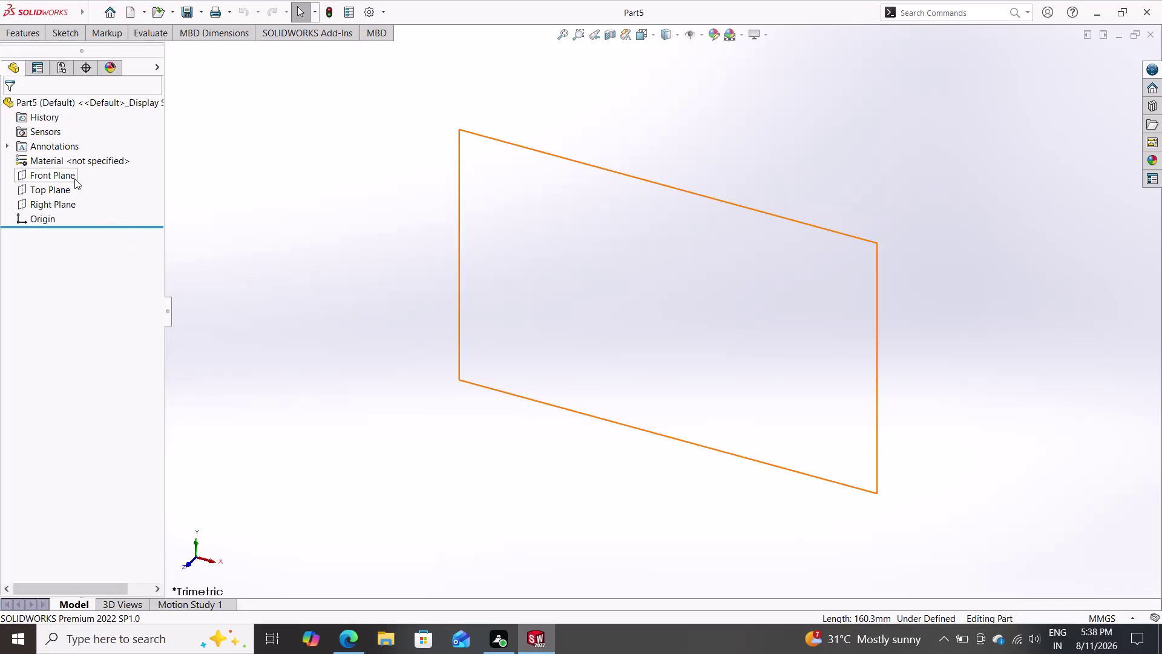
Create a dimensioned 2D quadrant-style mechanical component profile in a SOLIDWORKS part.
Select the Front Plane and open Sketch1 on it.
double_click(75, 178)
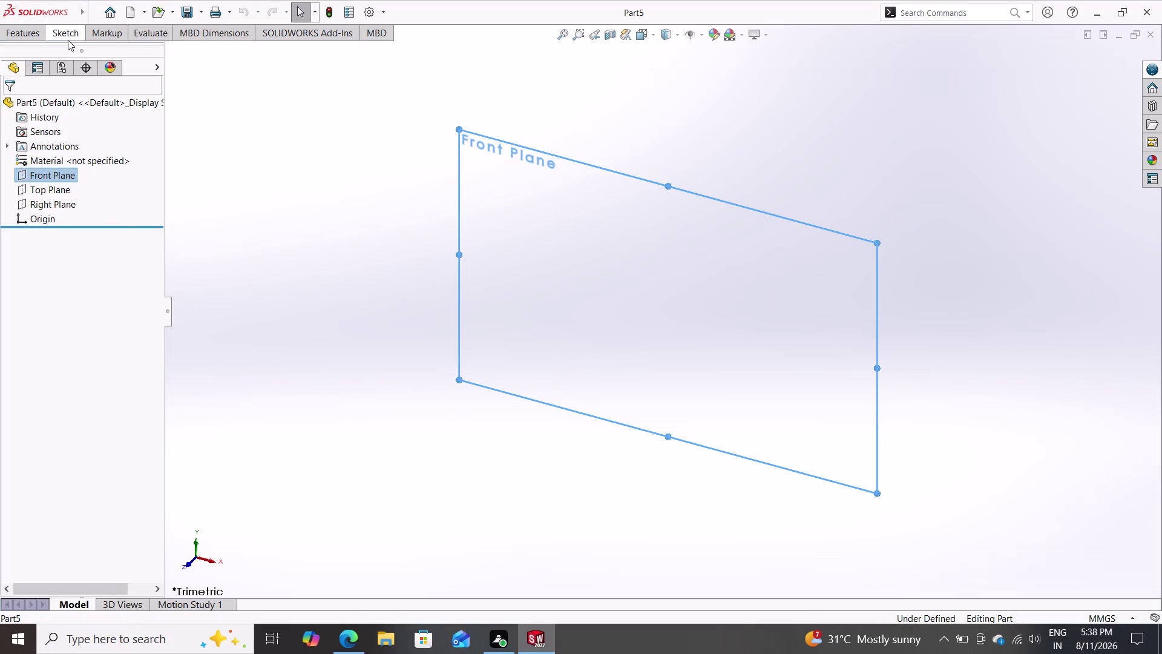
click(22, 172)
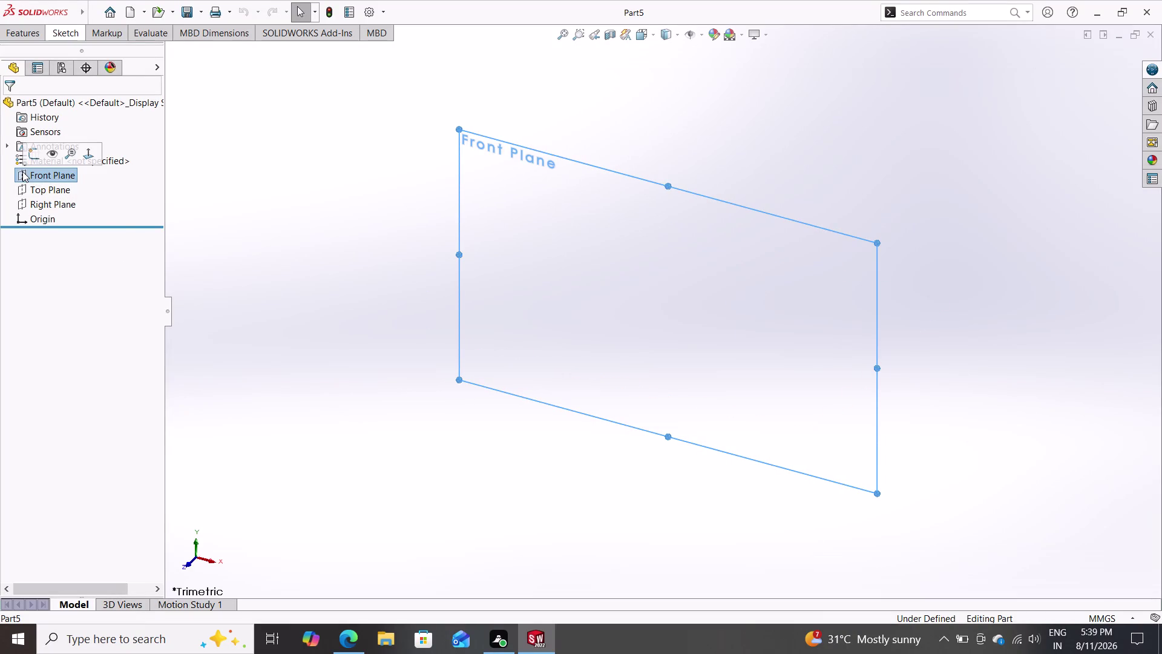
click(29, 153)
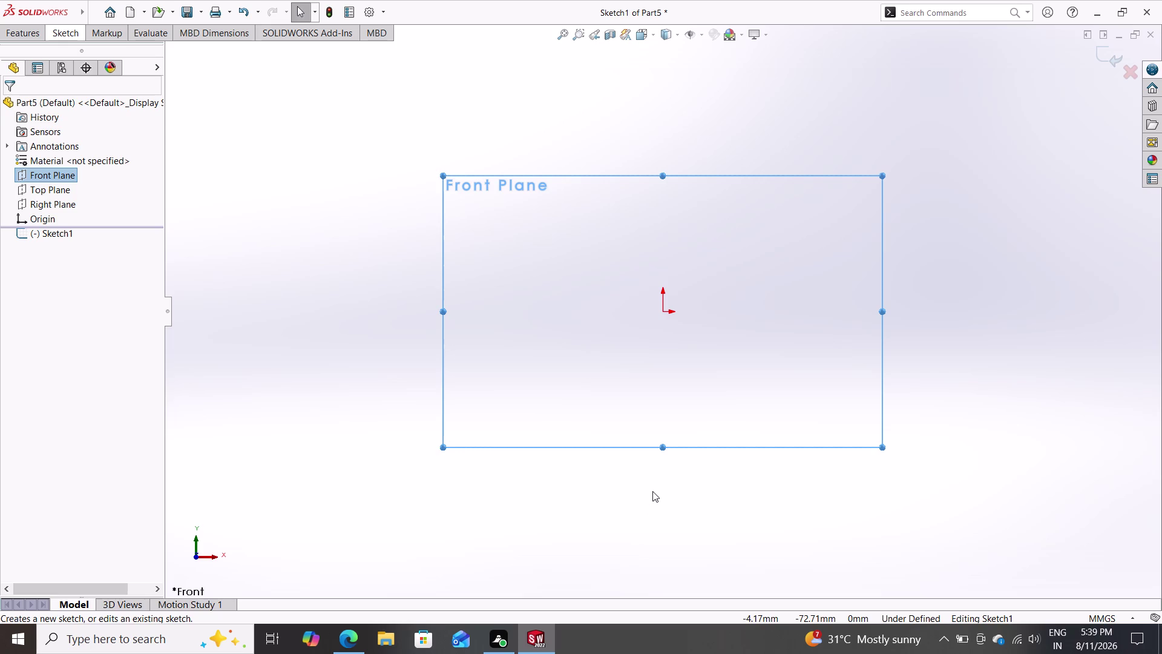
click(965, 637)
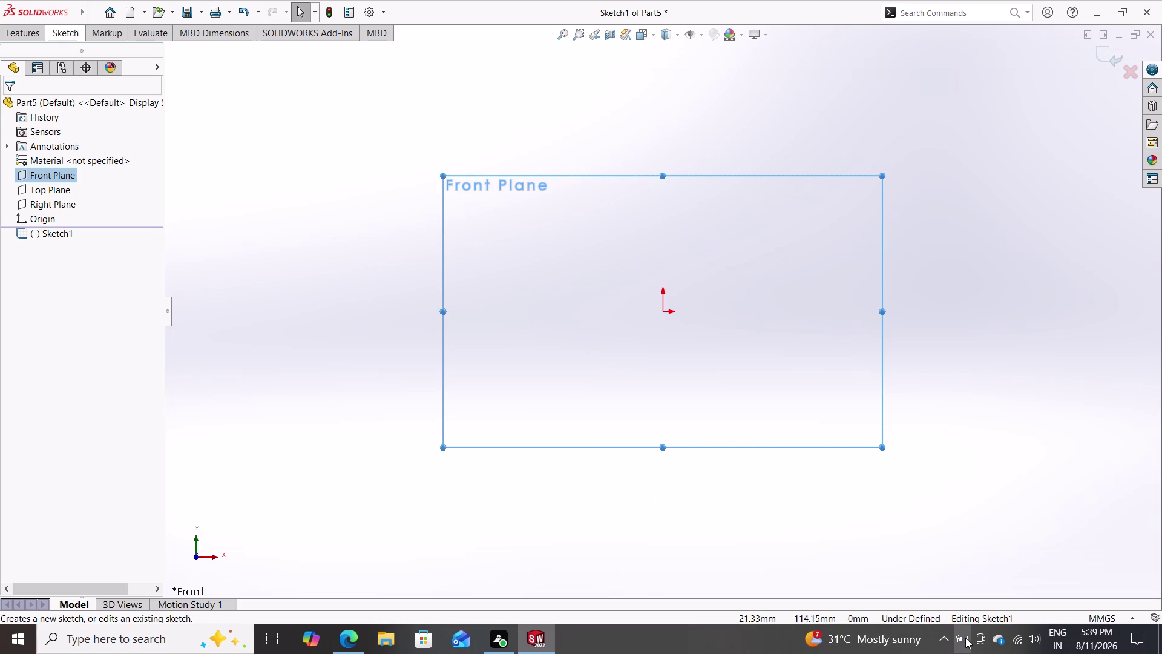
click(965, 637)
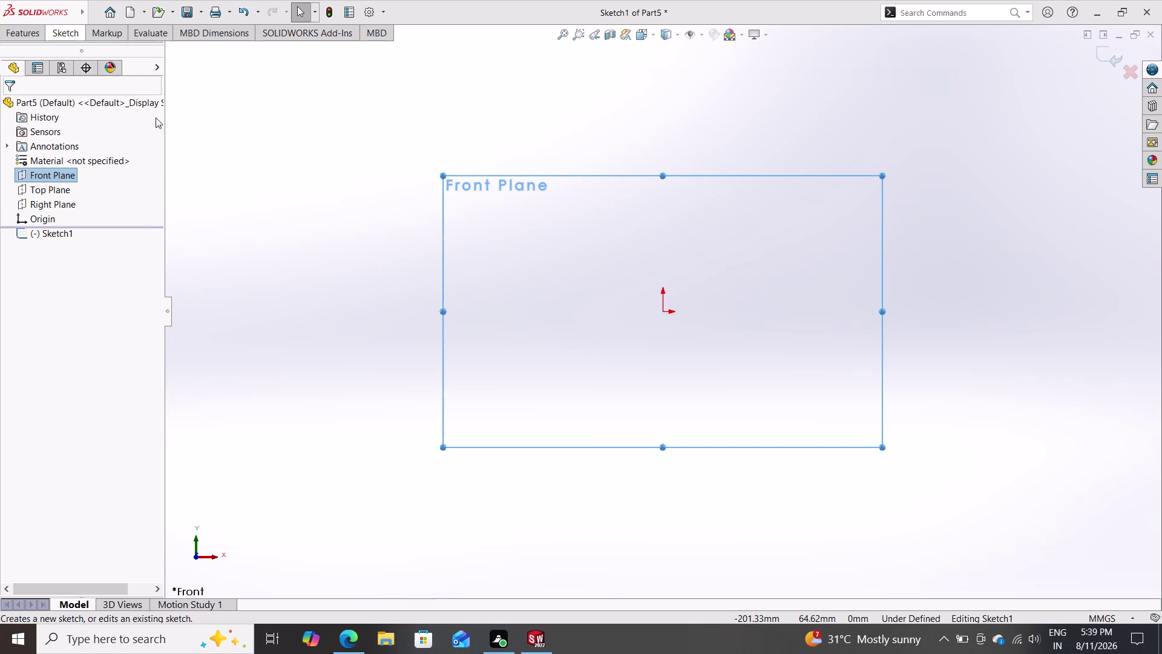
click(68, 34)
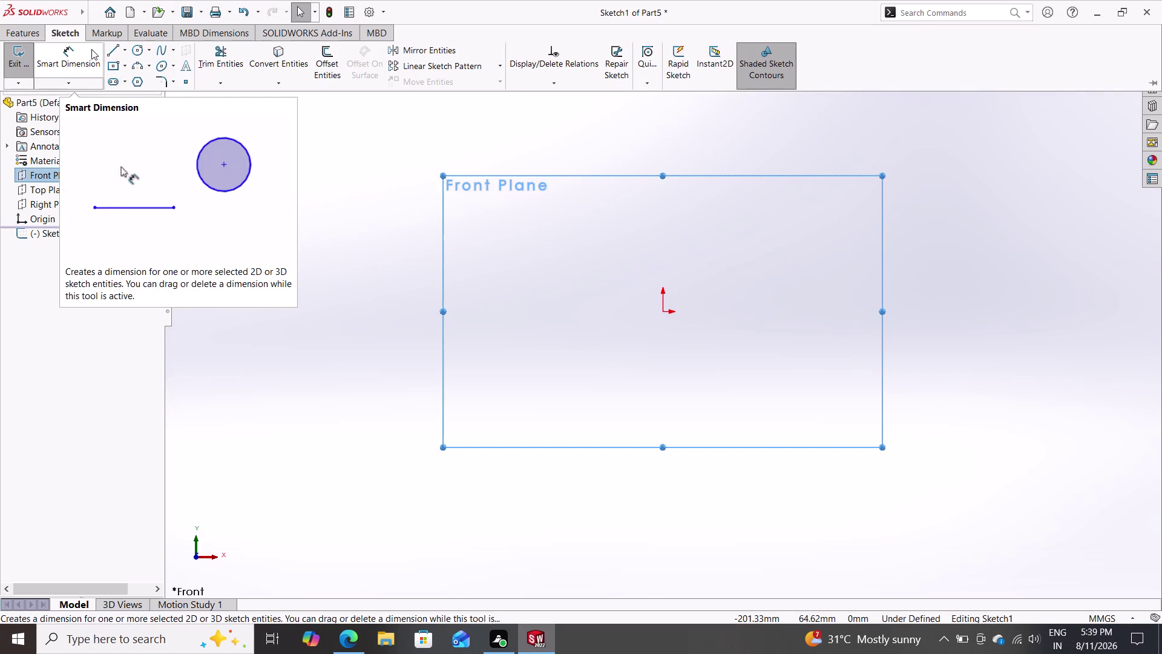
Draw a horizontal line from the origin, then a vertical line up from its right end.
click(112, 57)
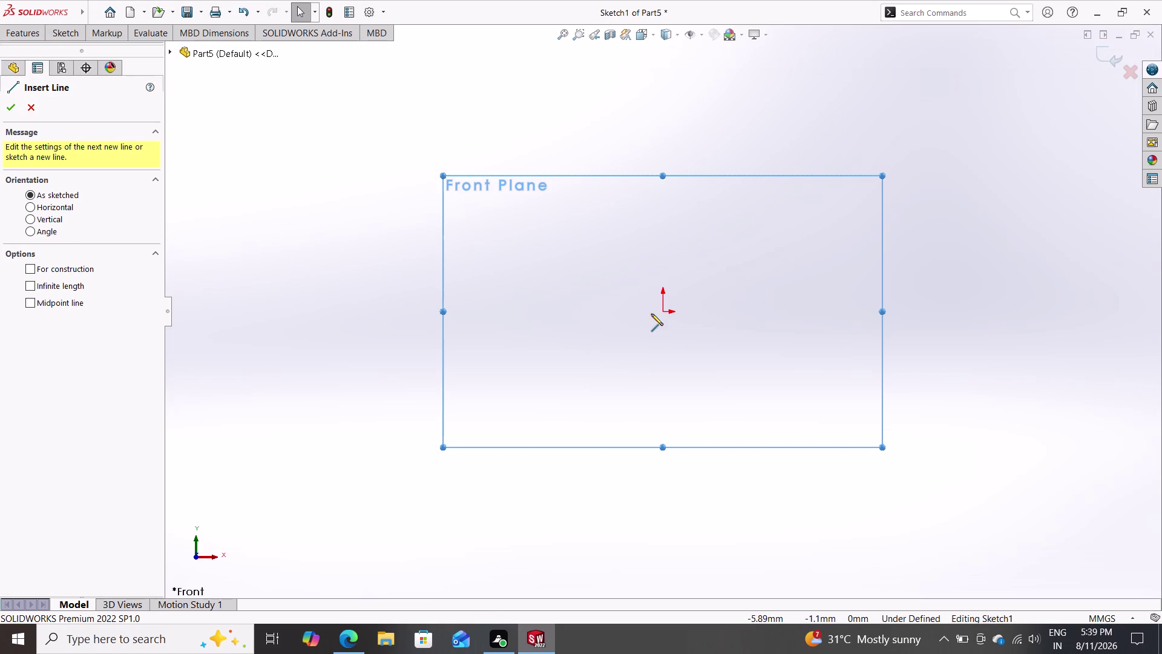
click(661, 311)
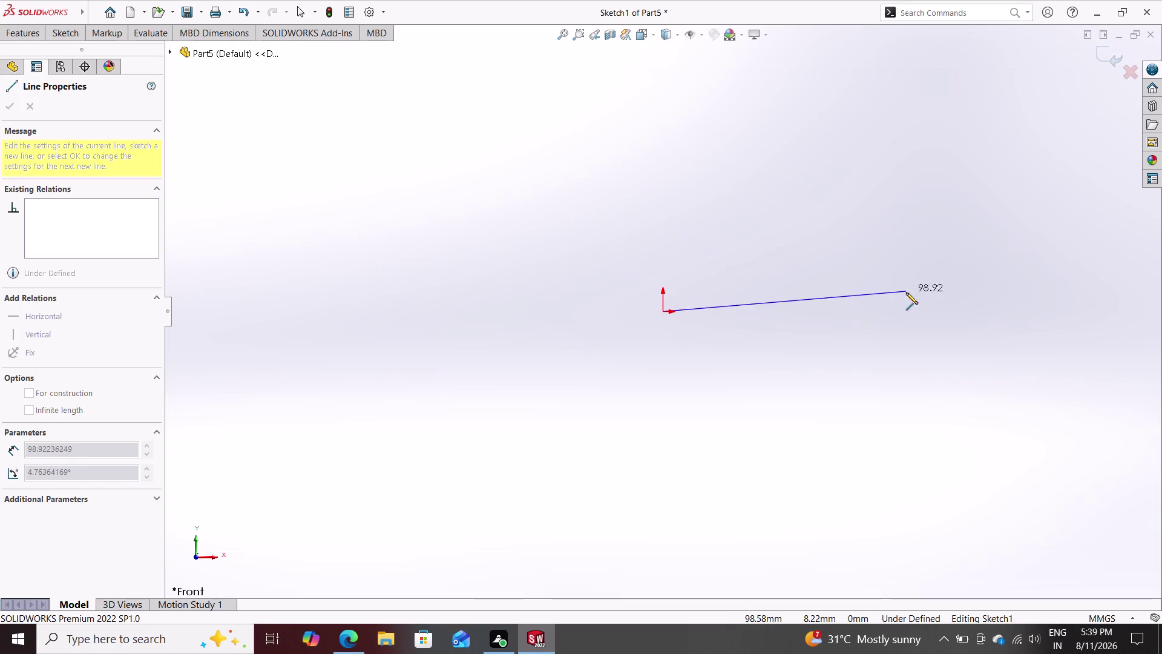
click(906, 311)
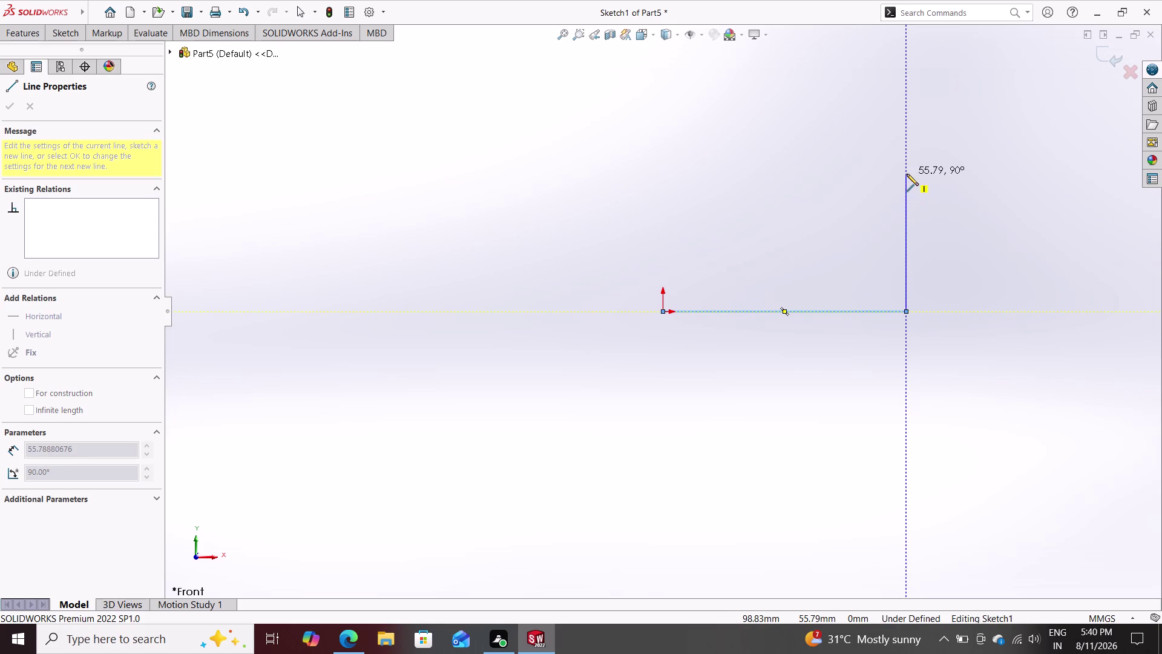
click(907, 173)
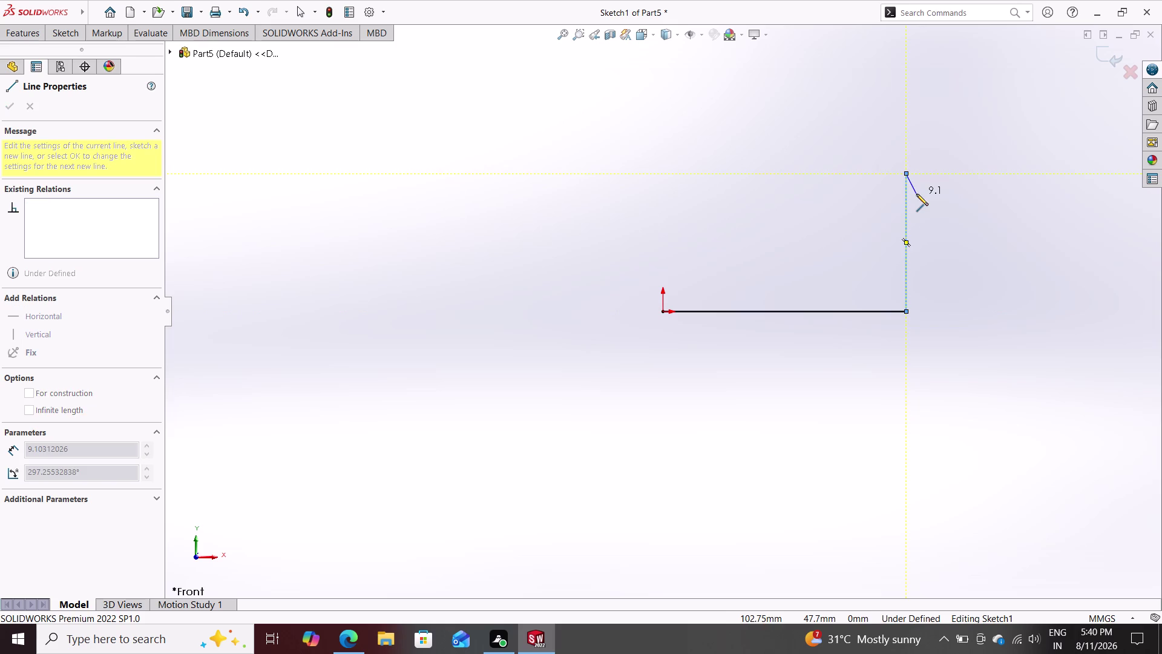
key(Escape)
key(Escape)
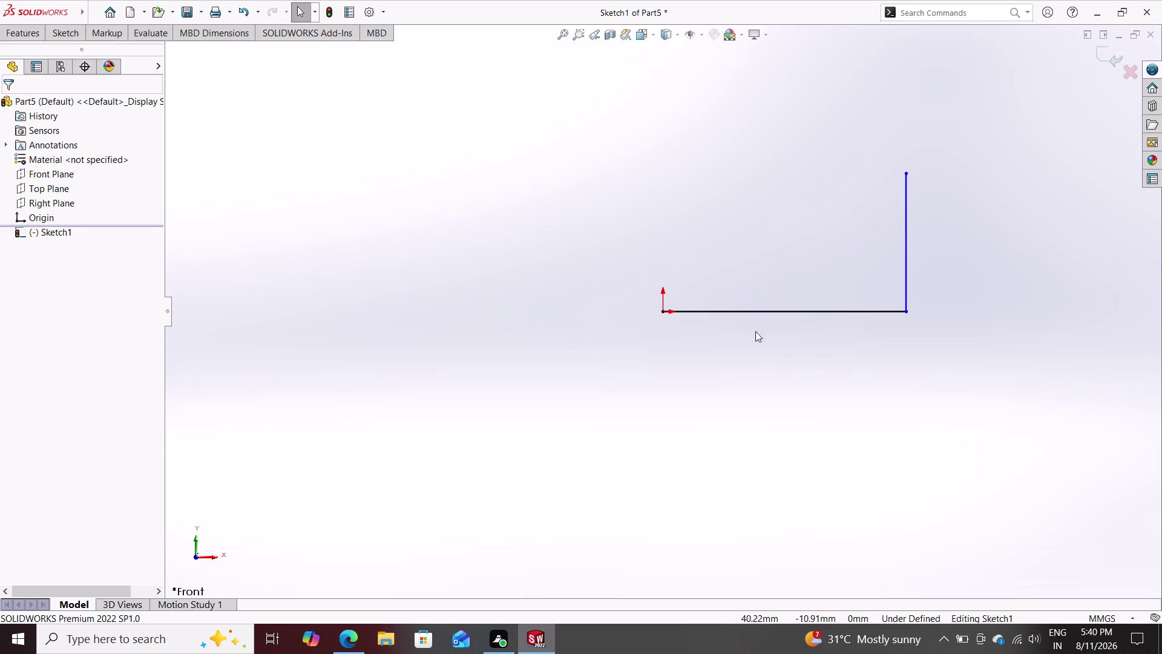
key(Escape)
key(Escape)
click(80, 30)
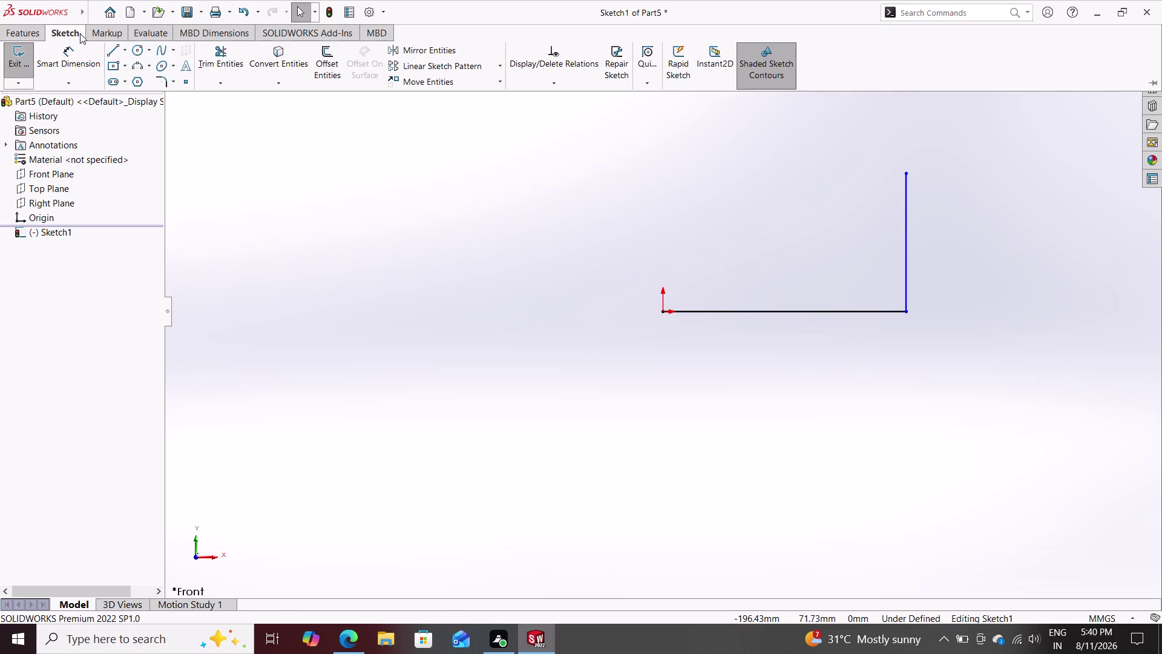
click(65, 56)
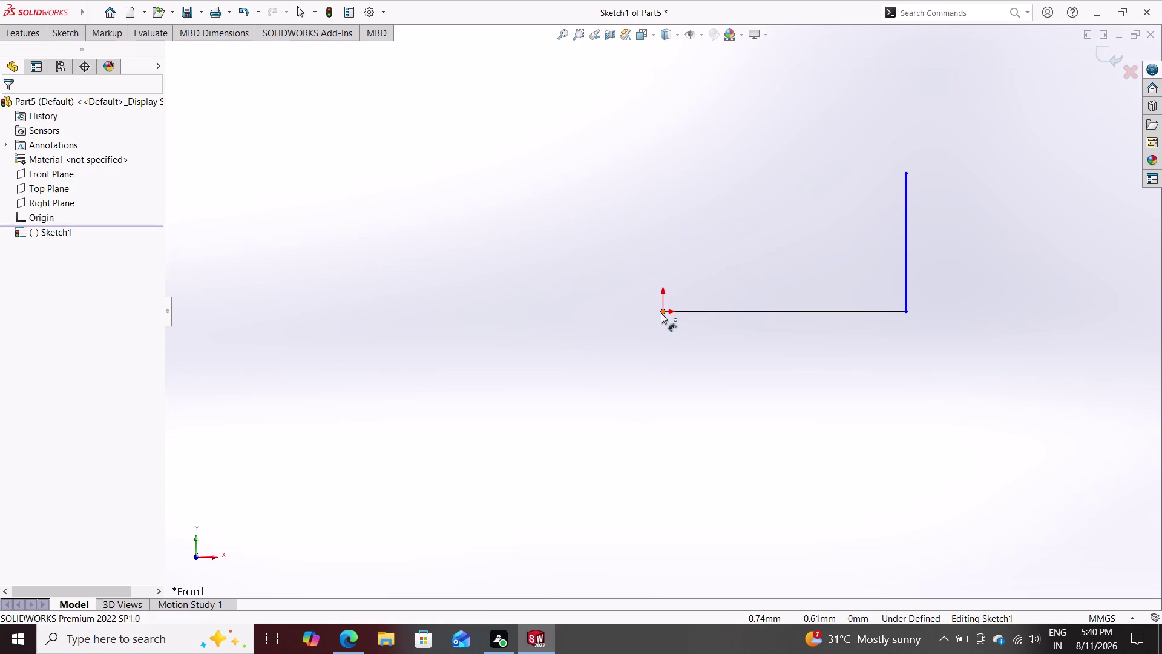
Dimension the horizontal line to 96 mm.
click(661, 313)
click(905, 311)
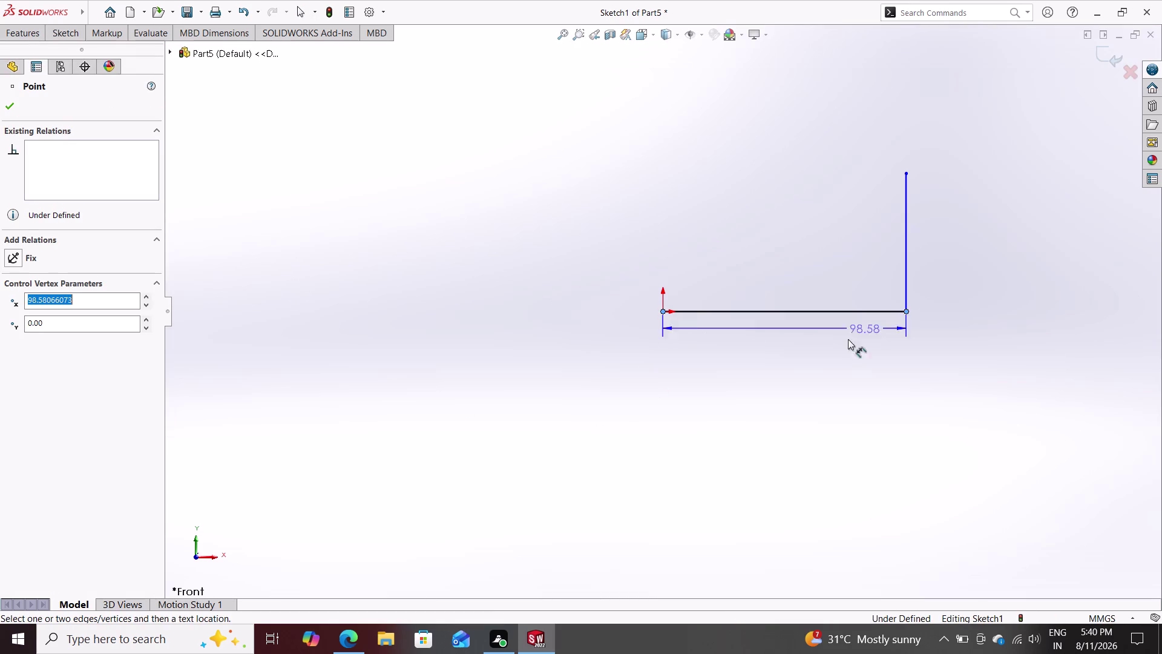
click(749, 377)
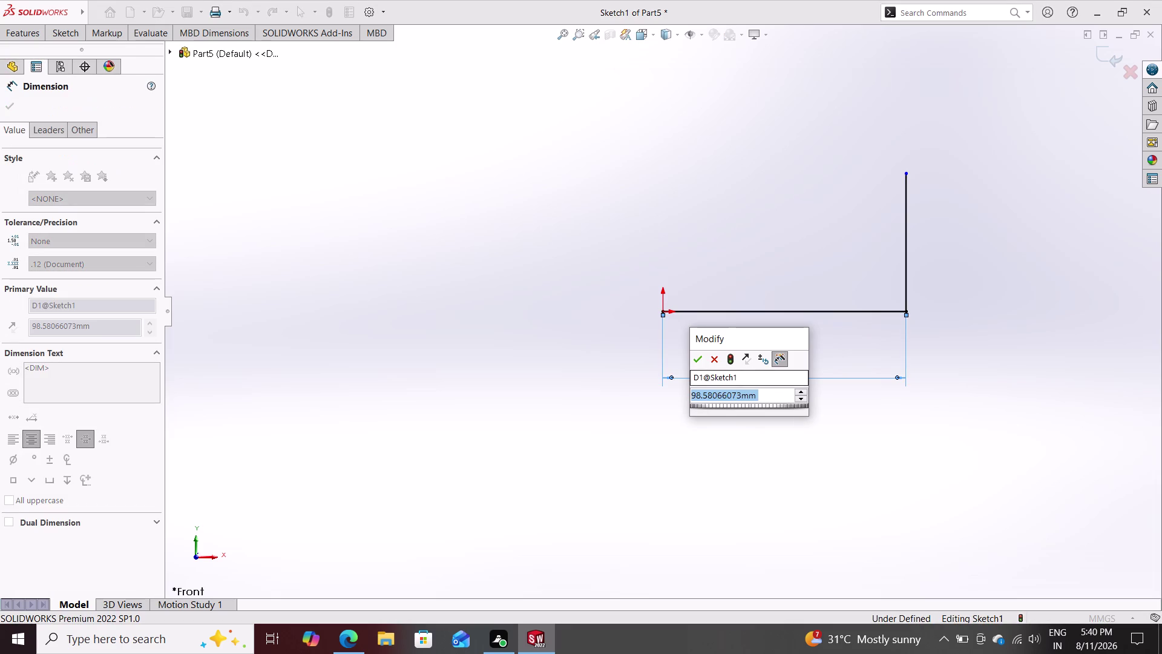
text(96)
key(Return)
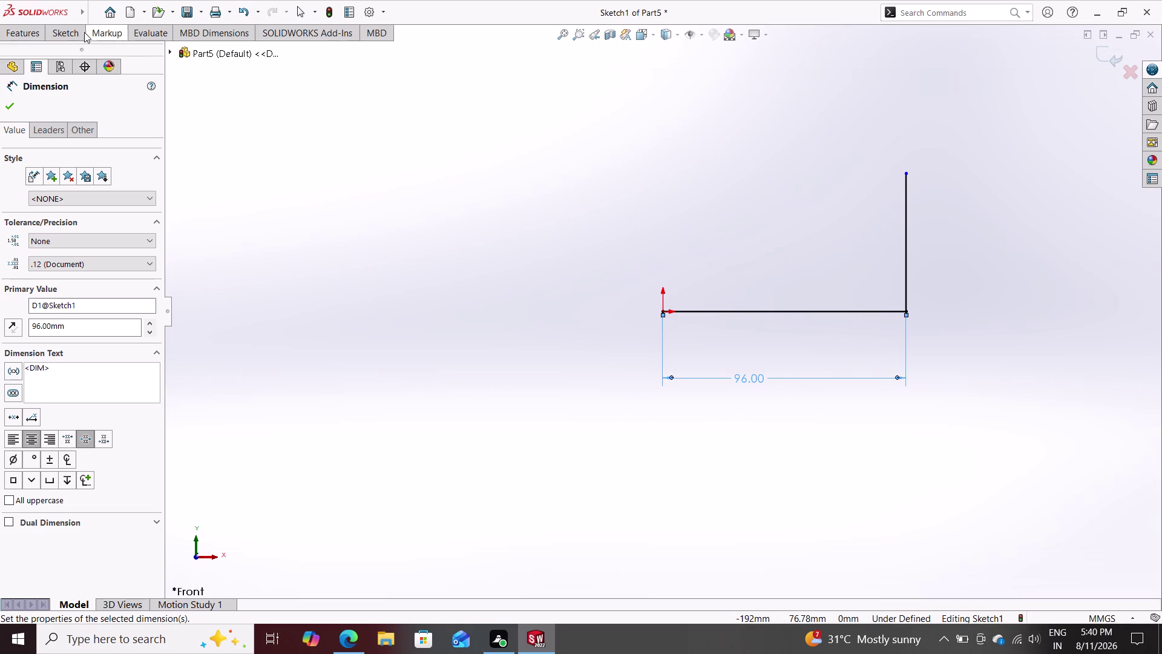
Dimension the vertical line to 70 mm.
click(69, 31)
click(82, 60)
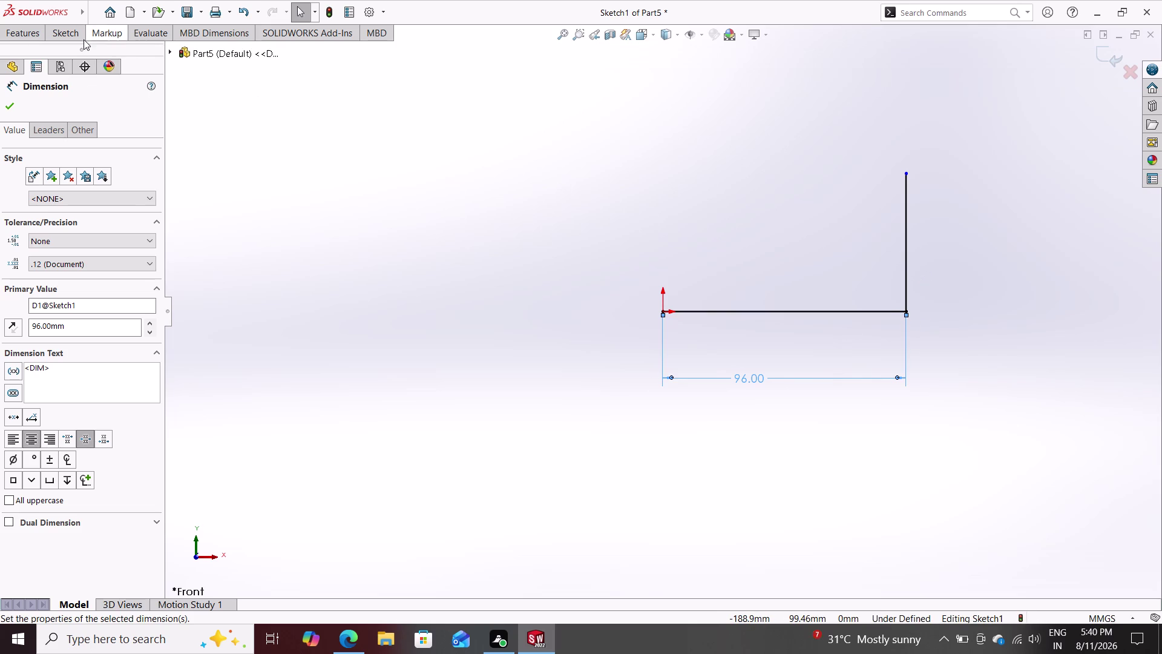
click(63, 29)
click(67, 41)
click(67, 61)
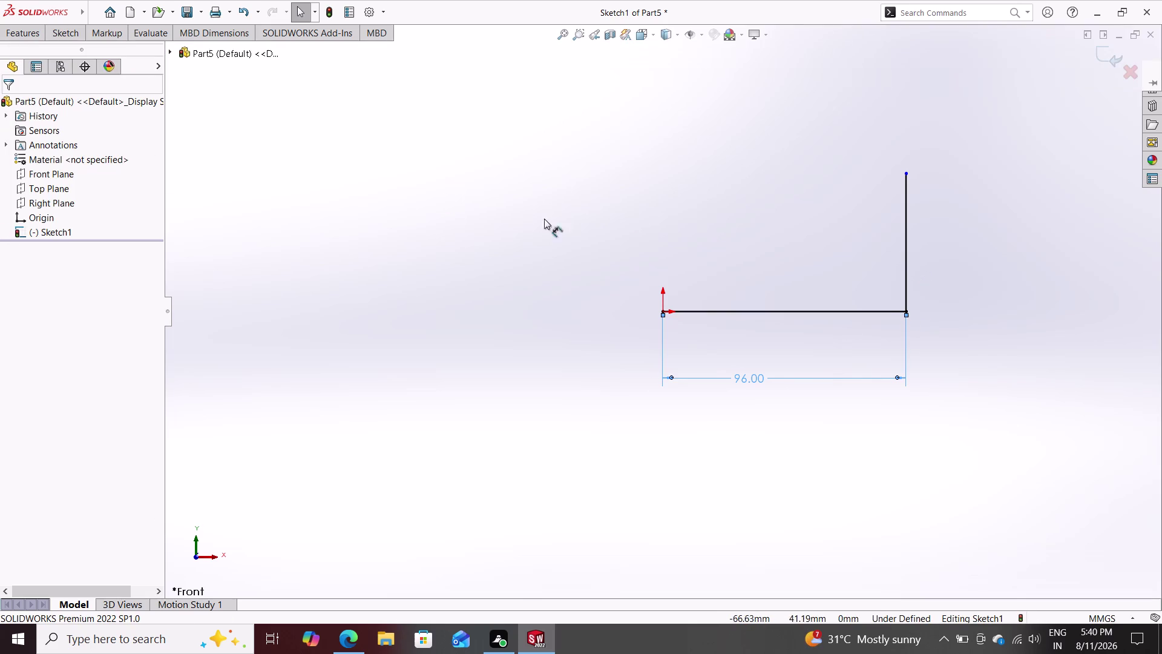
click(902, 230)
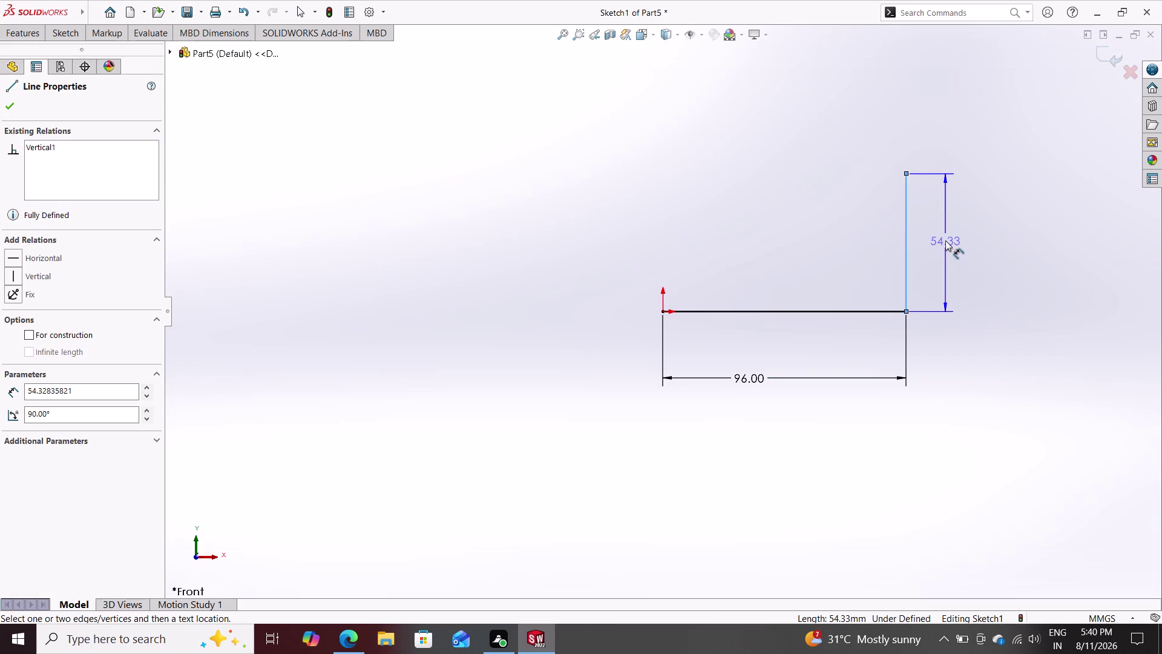
click(944, 240)
text(7)
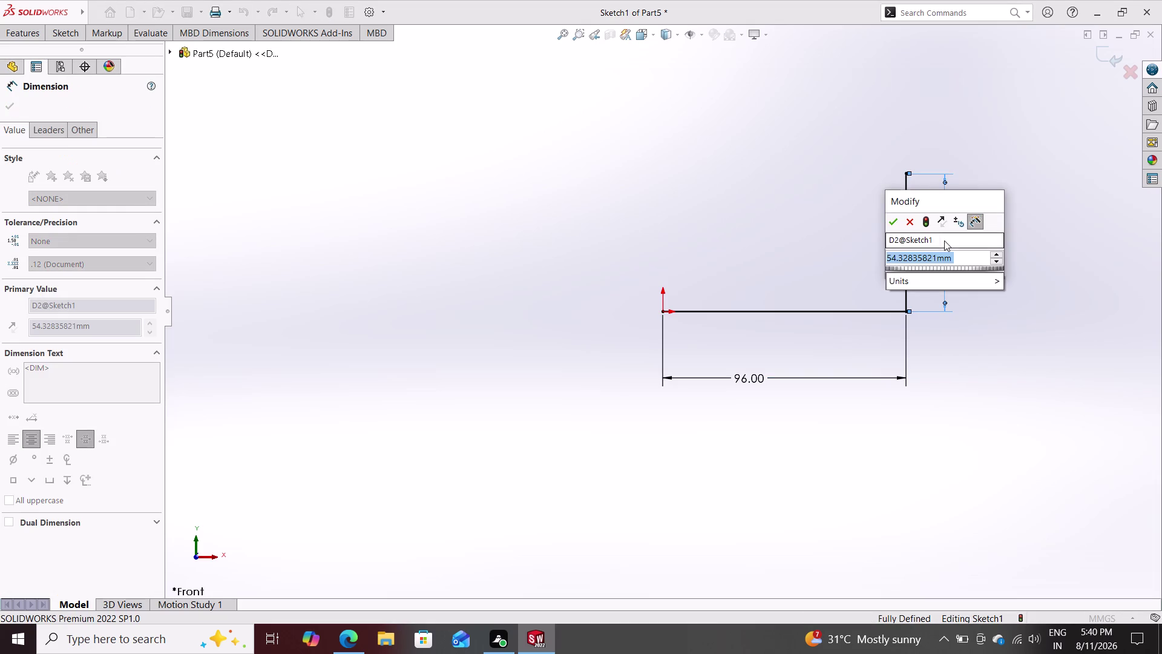
text(0)
key(Return)
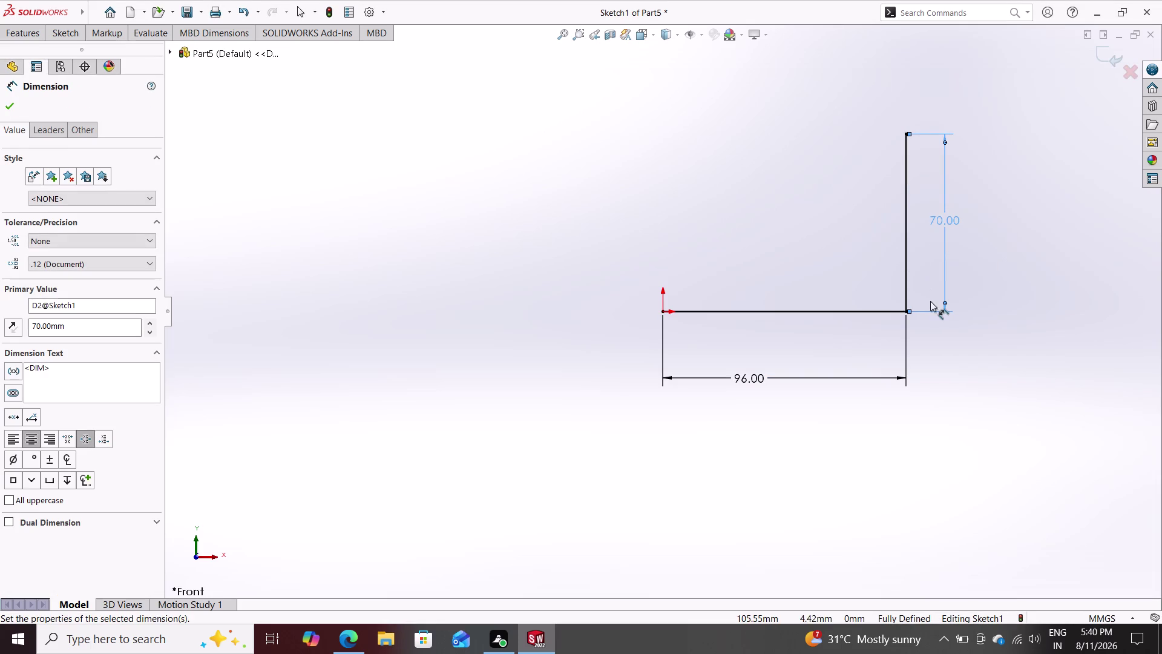
key(Escape)
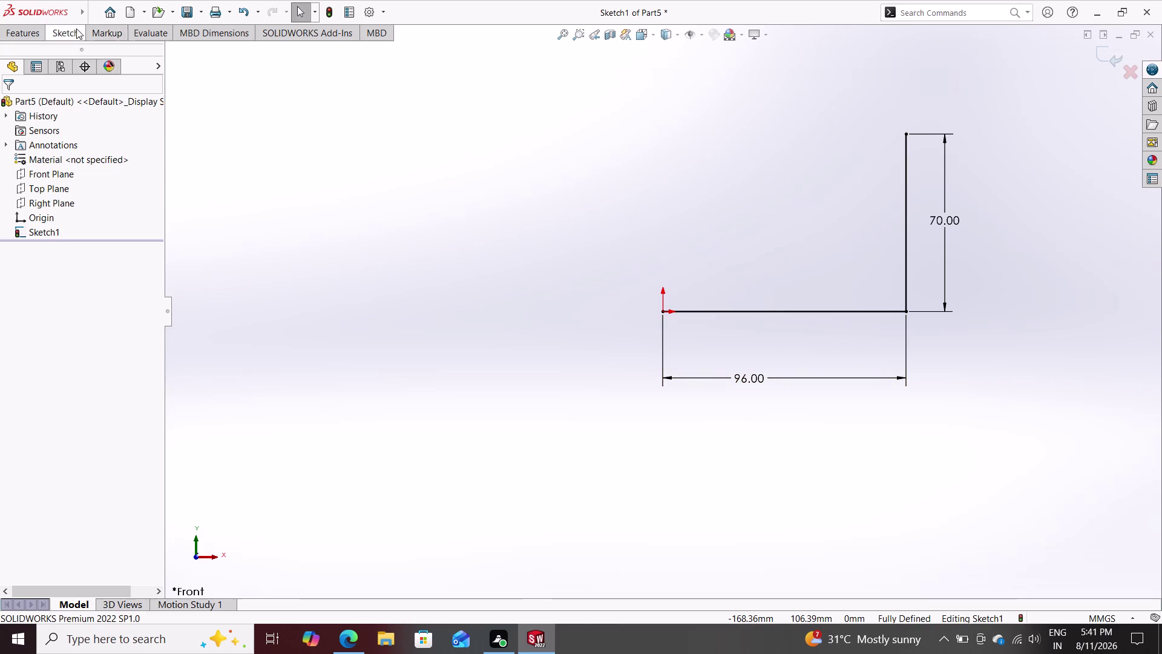
click(31, 31)
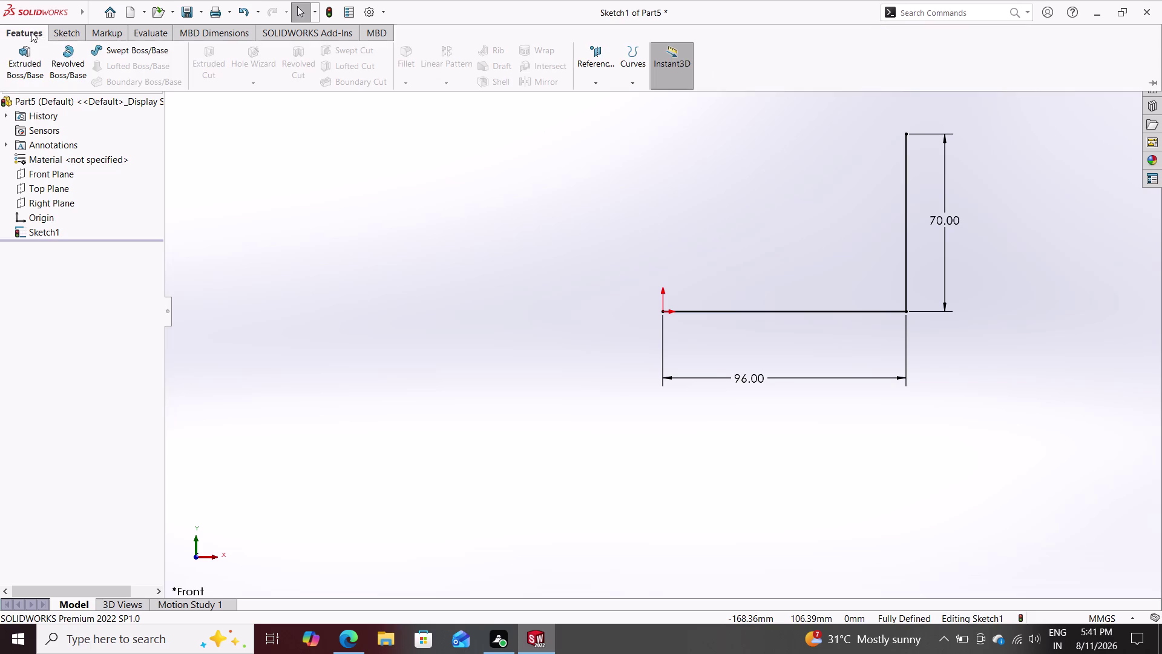
Attempt a line from the foot of the 70 mm line, cancelling the early tries.
click(70, 32)
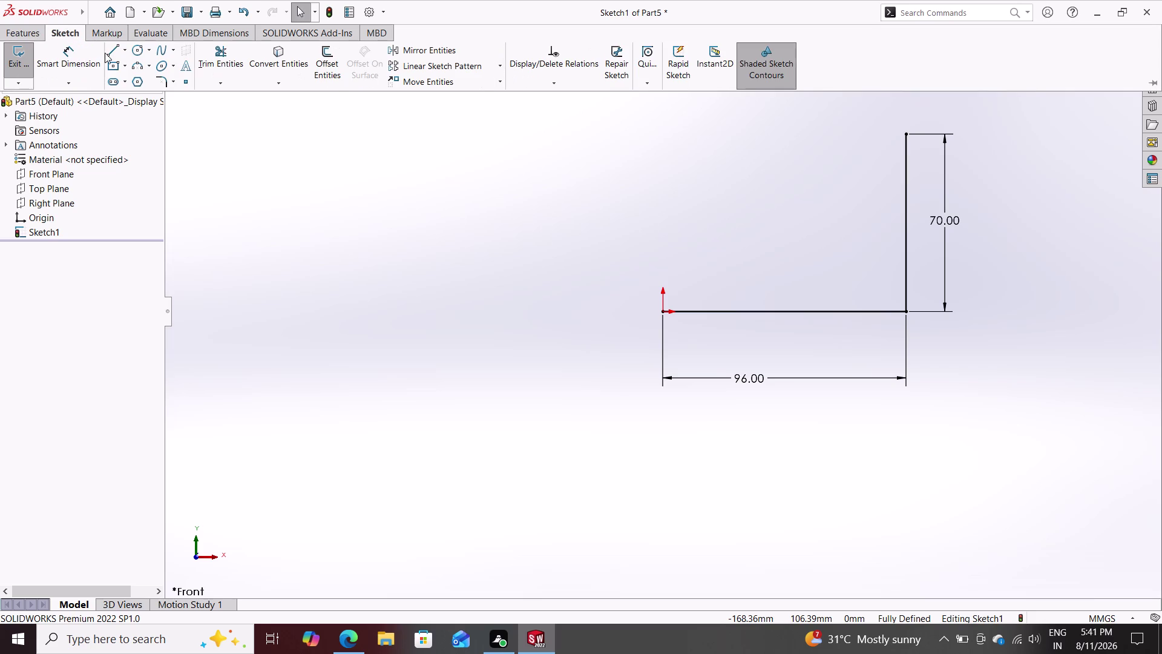
double_click(110, 49)
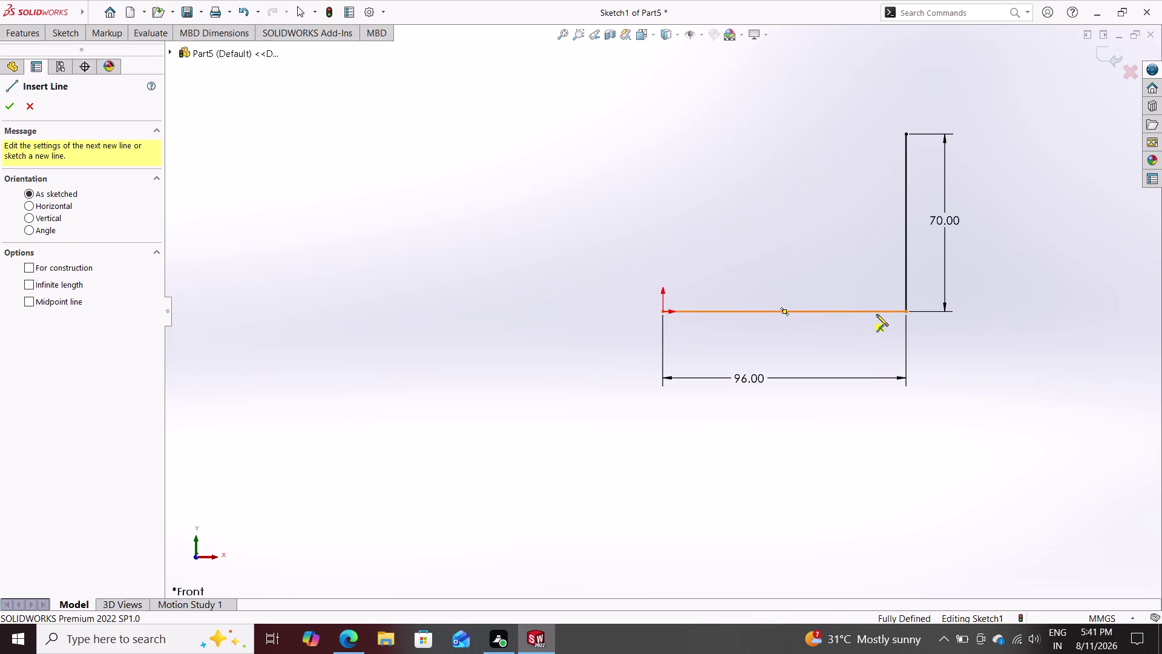
double_click(906, 310)
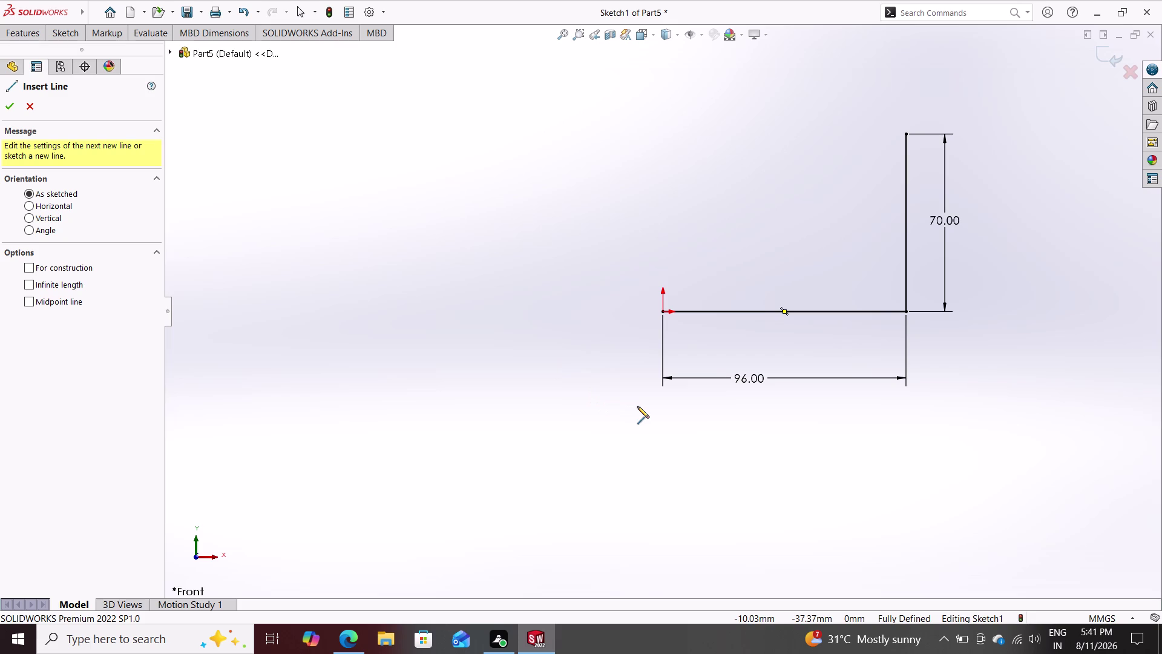
key(Escape)
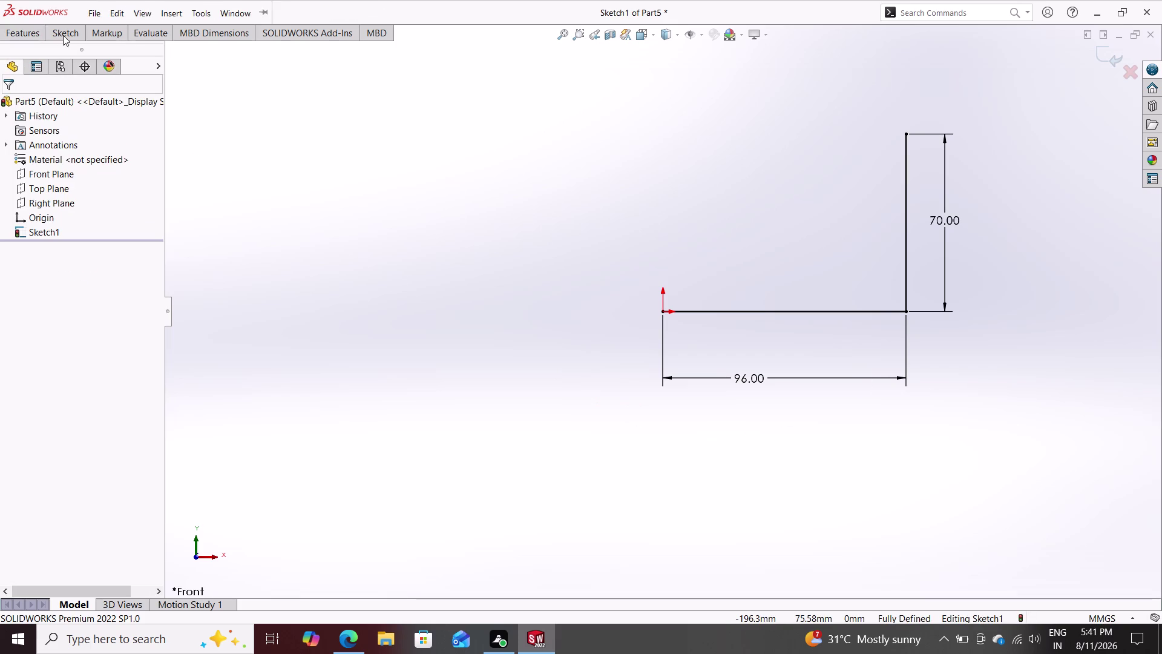
click(68, 30)
click(117, 52)
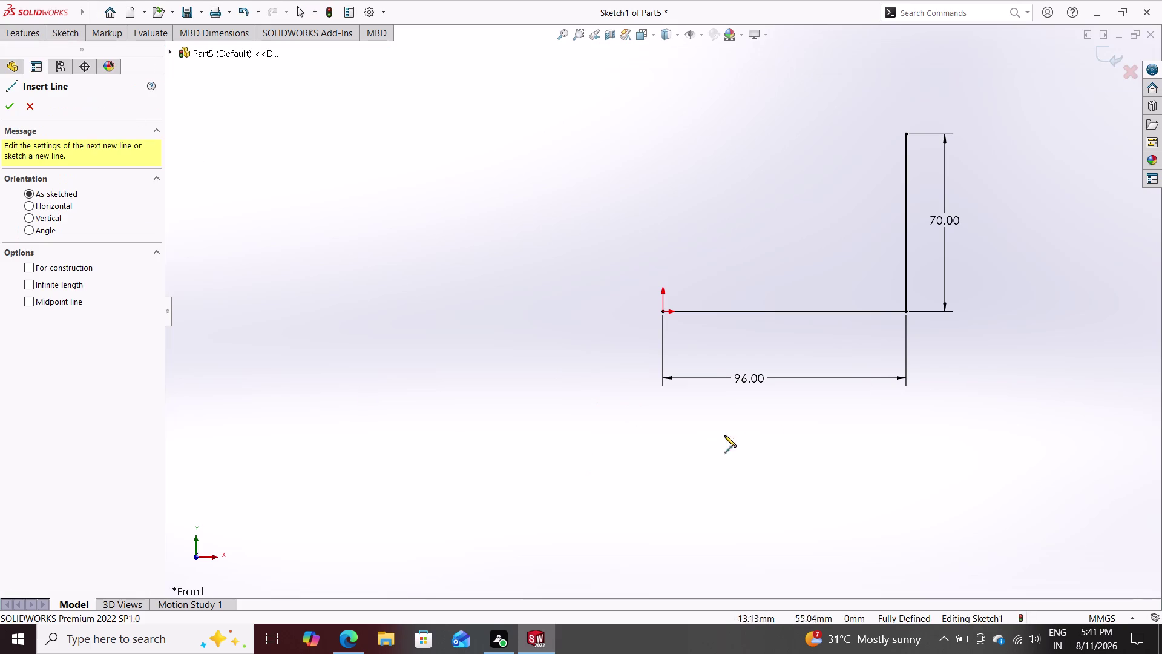
click(907, 311)
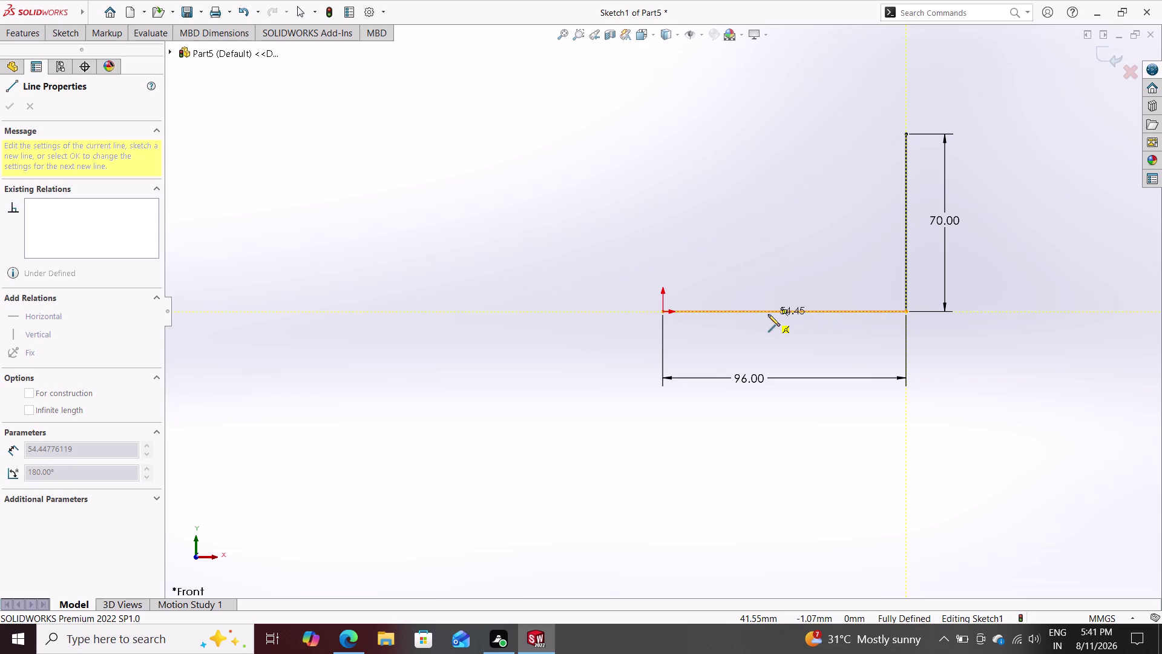
double_click(588, 309)
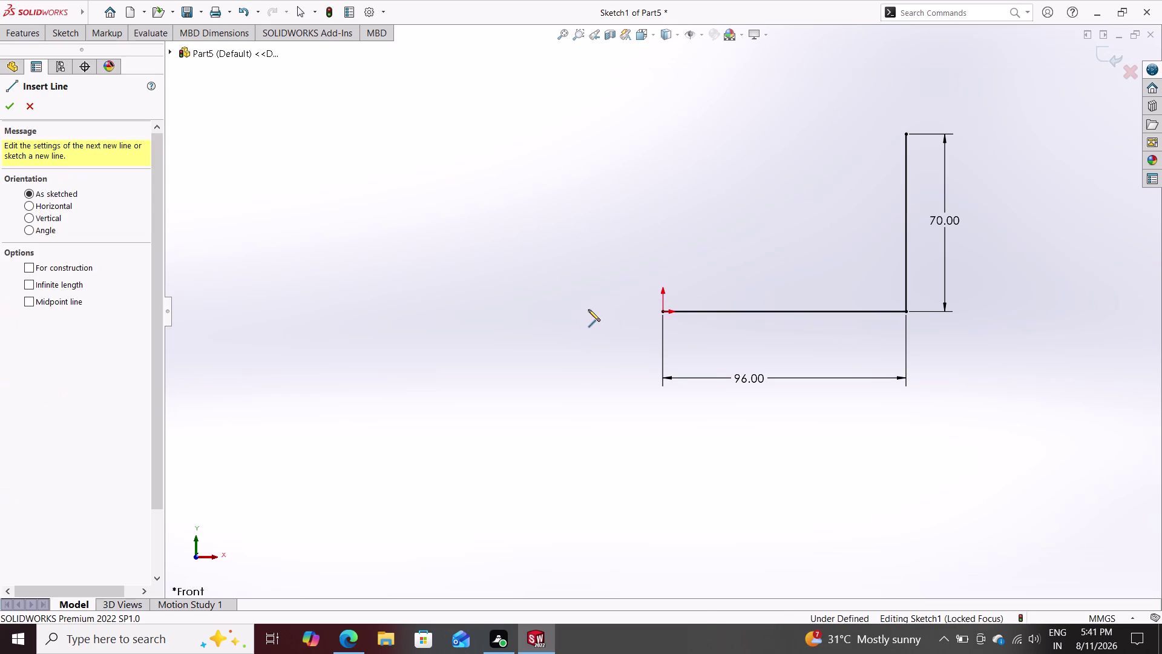
key(Escape)
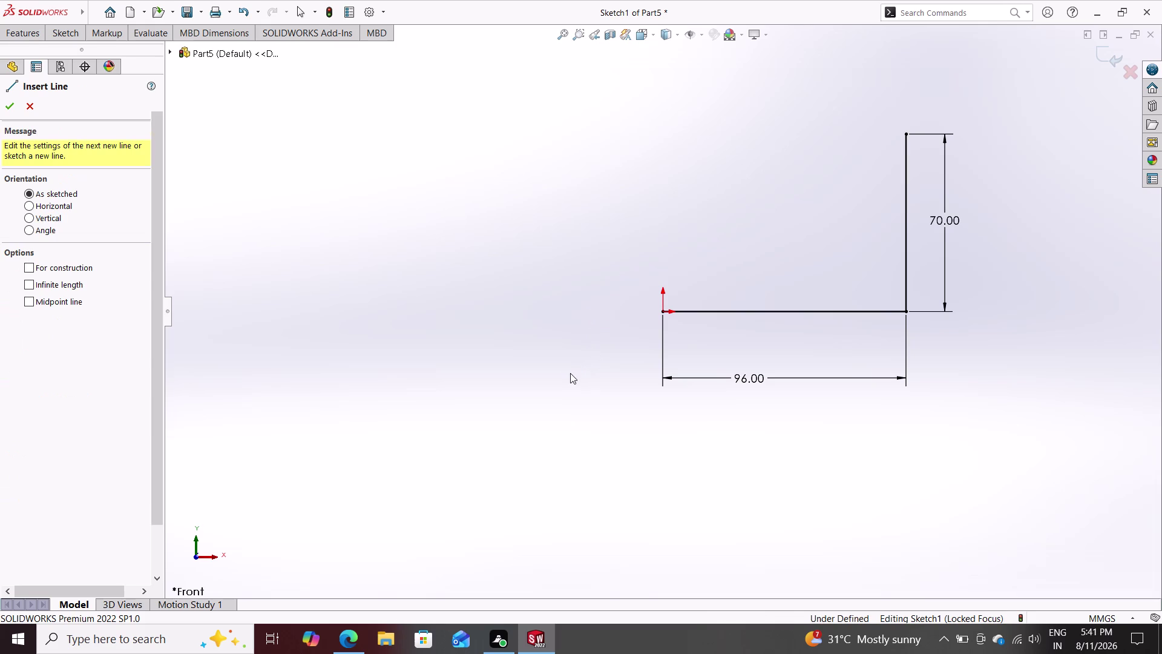
key(Escape)
Draw a horizontal line from the 70 mm line's foot to left of the origin.
click(73, 32)
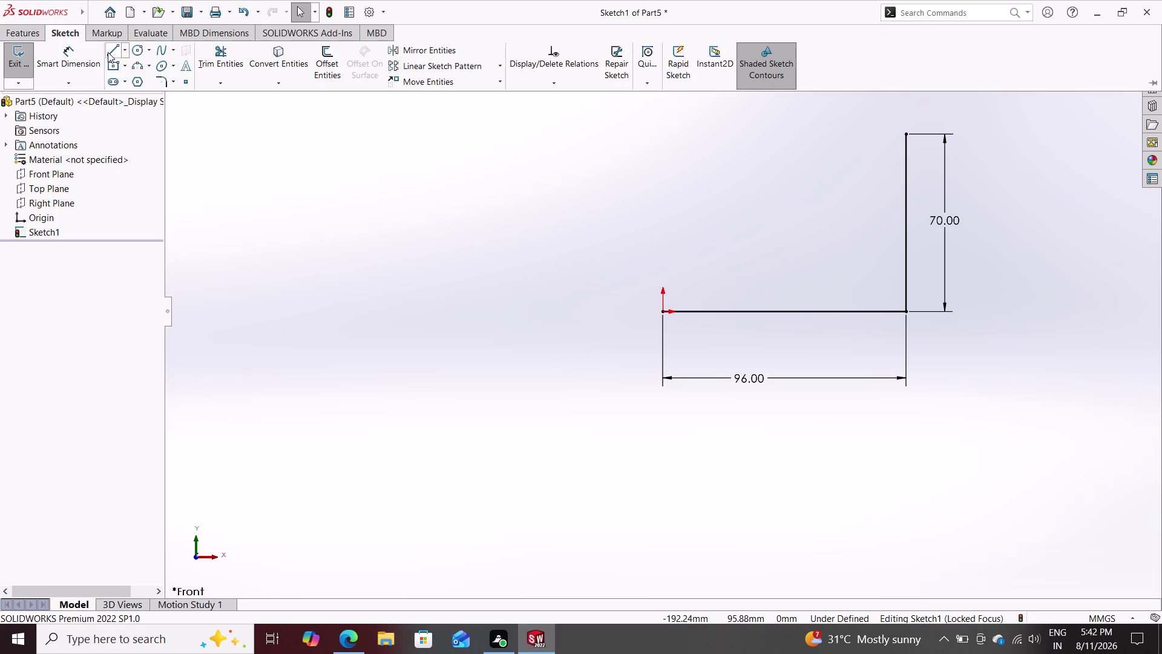
click(108, 52)
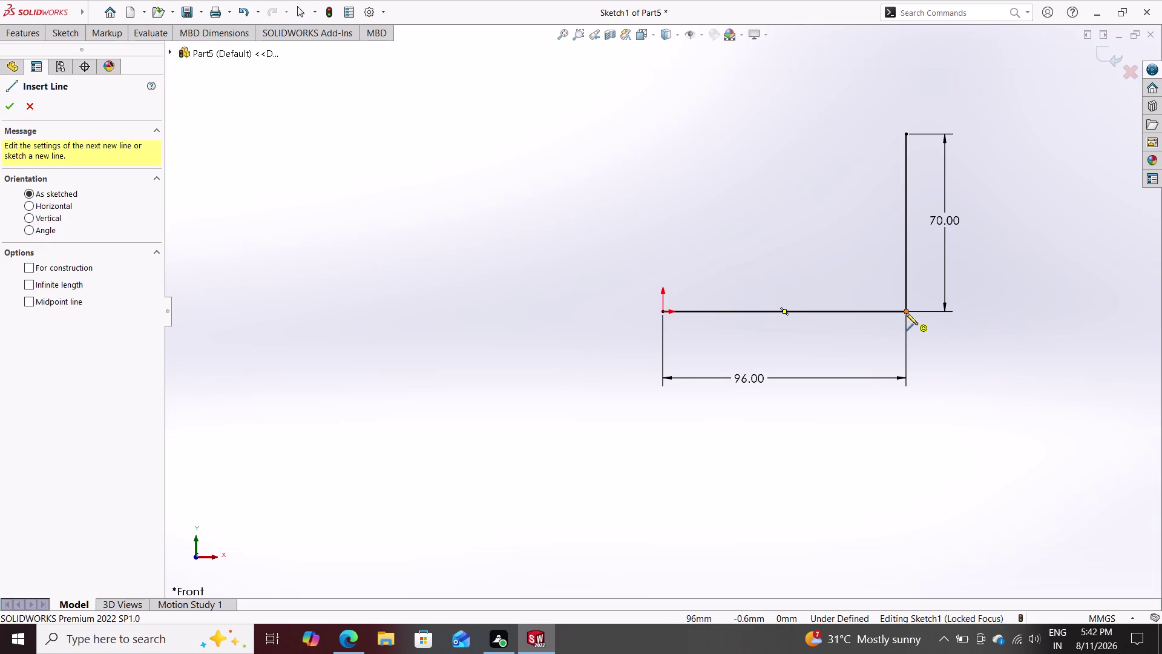
click(906, 313)
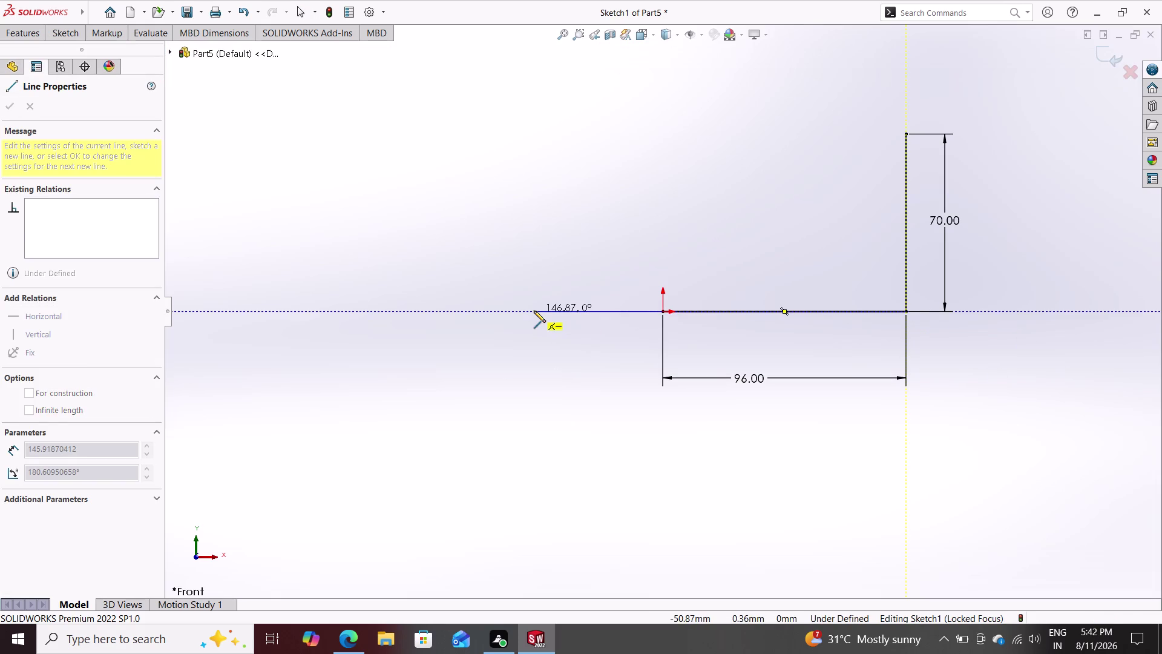
click(534, 310)
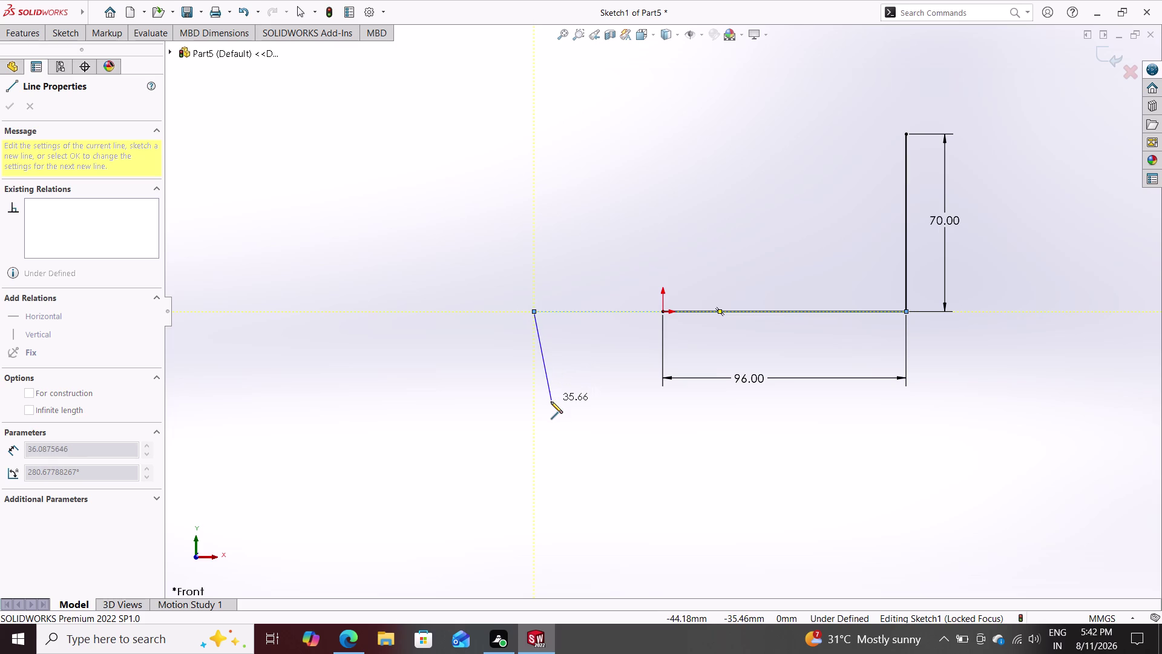
double_click(550, 401)
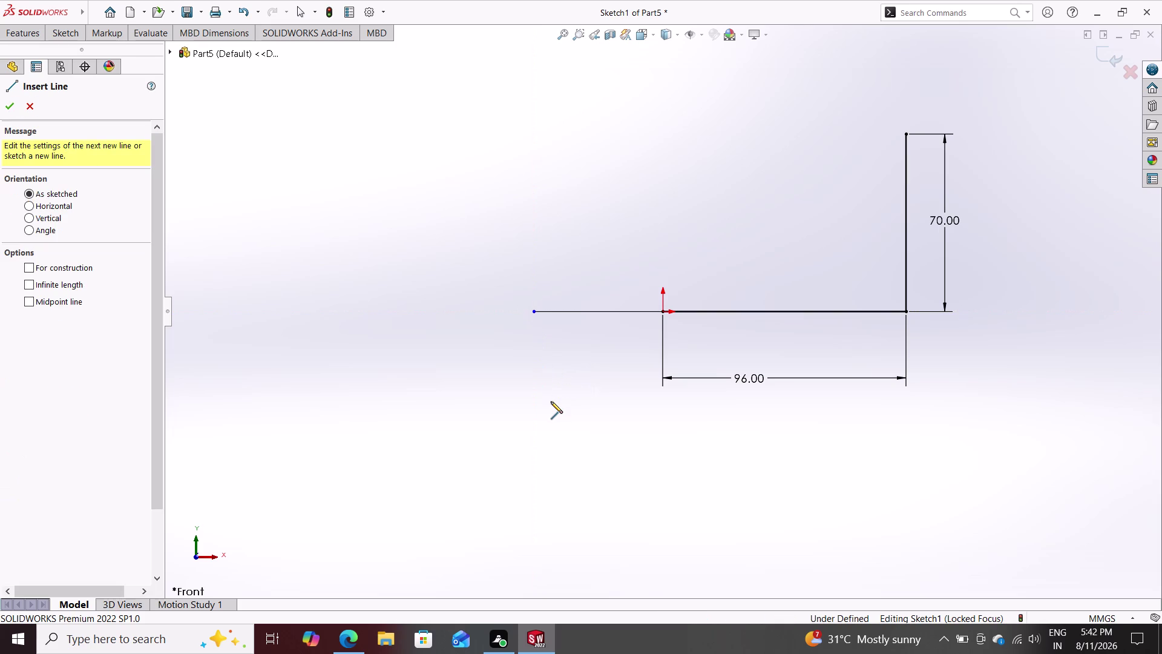
key(Escape)
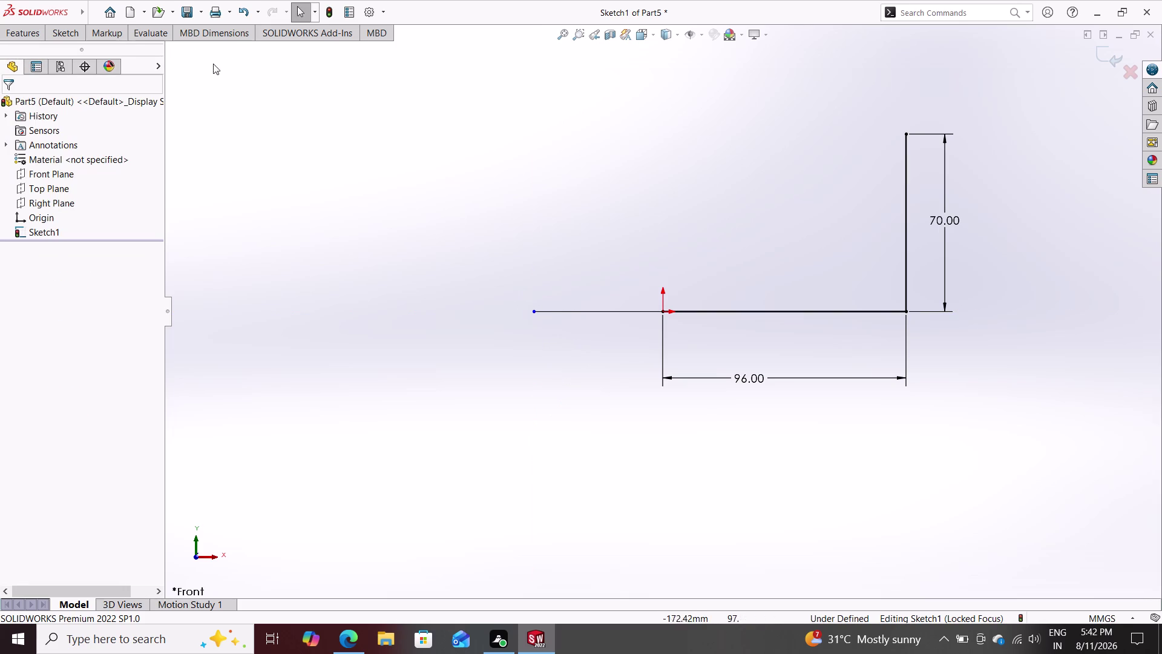
click(78, 30)
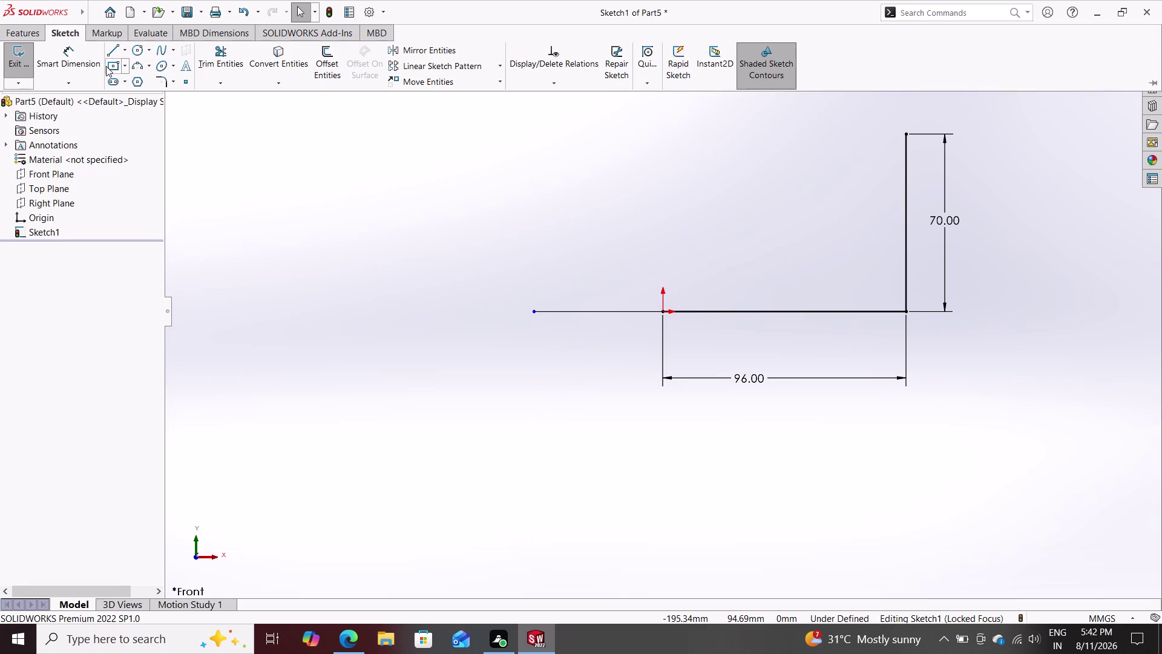
Try dimensioning the long base line from the 70 mm line's foot, cancelling the picks.
click(75, 58)
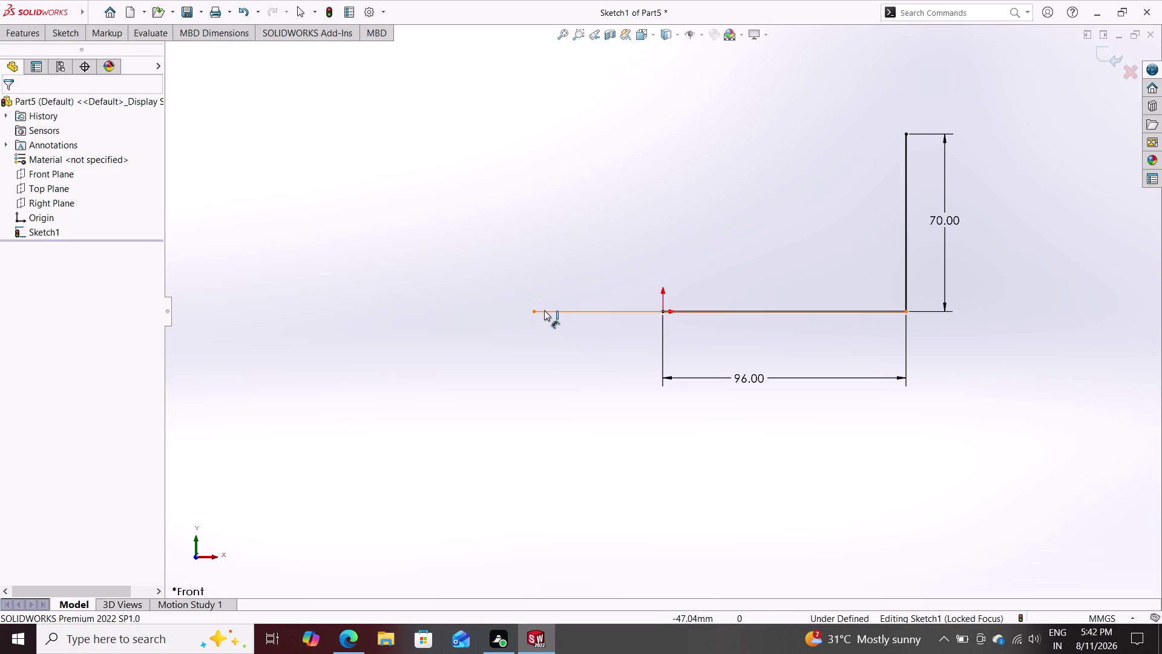
click(555, 311)
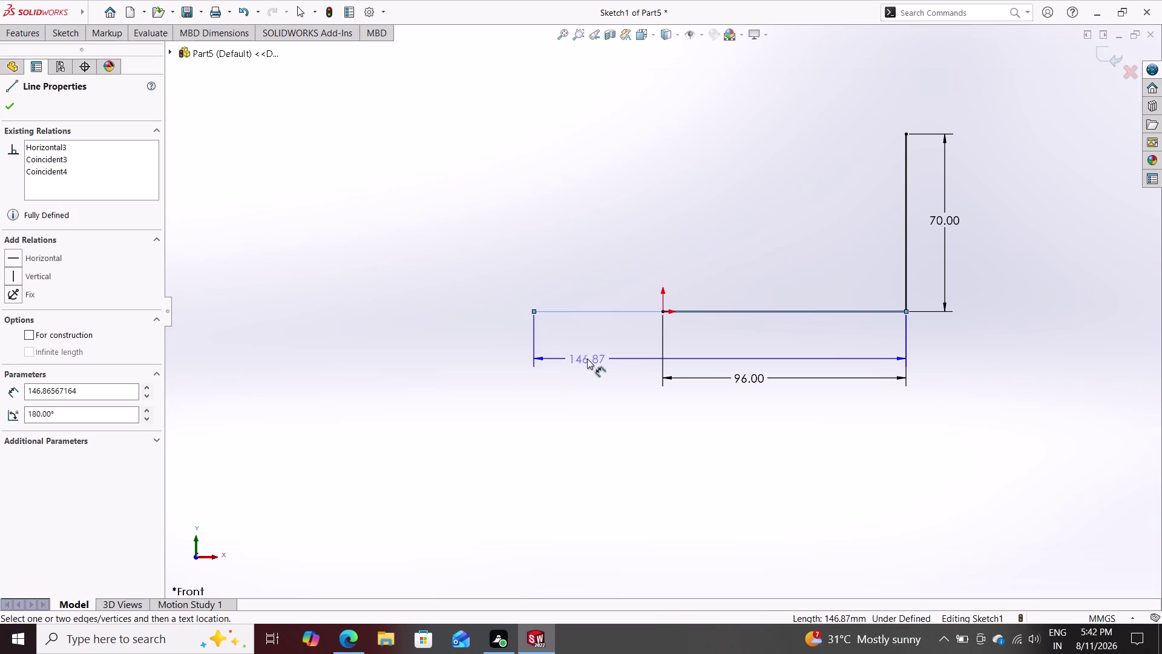
key(Escape)
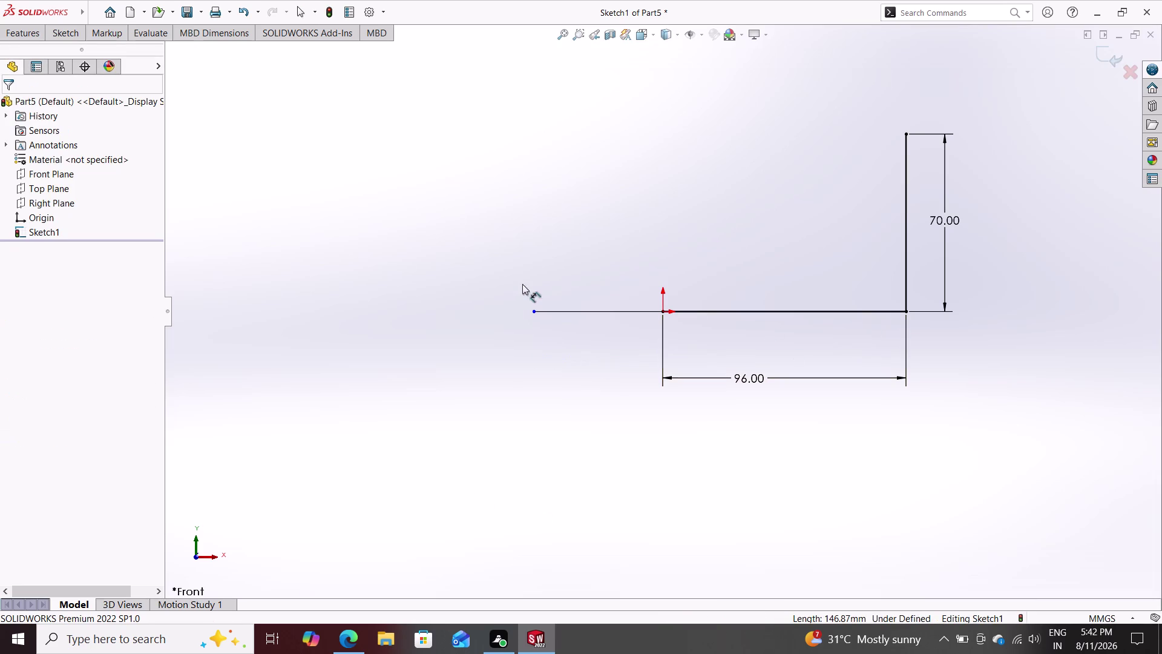
click(68, 36)
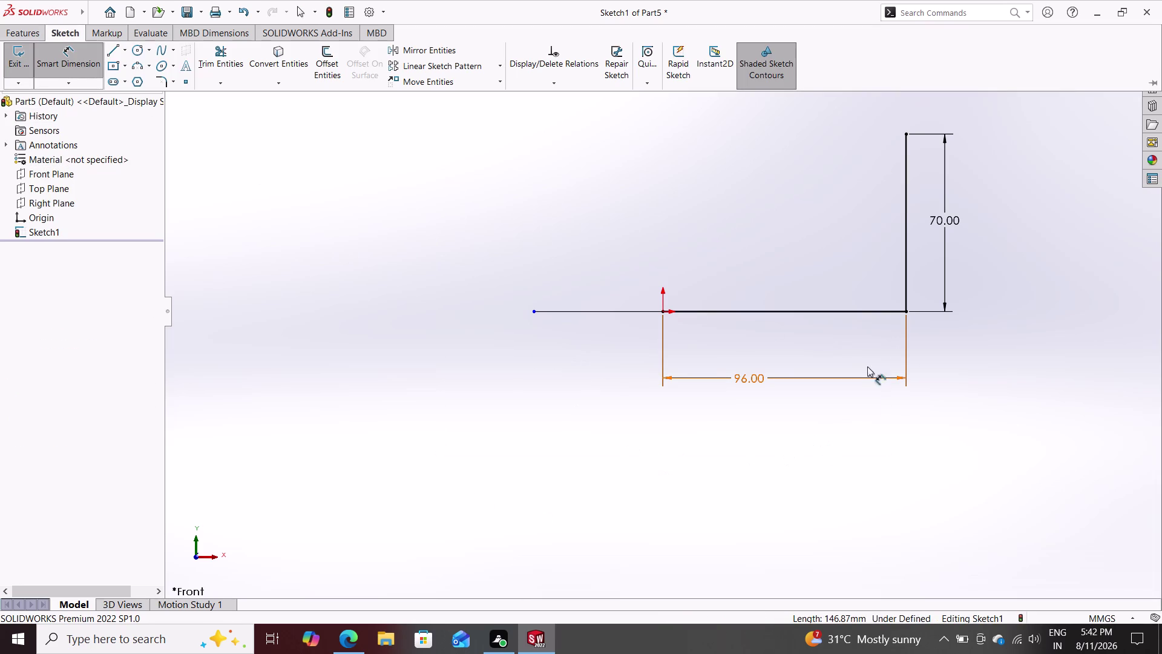
click(907, 312)
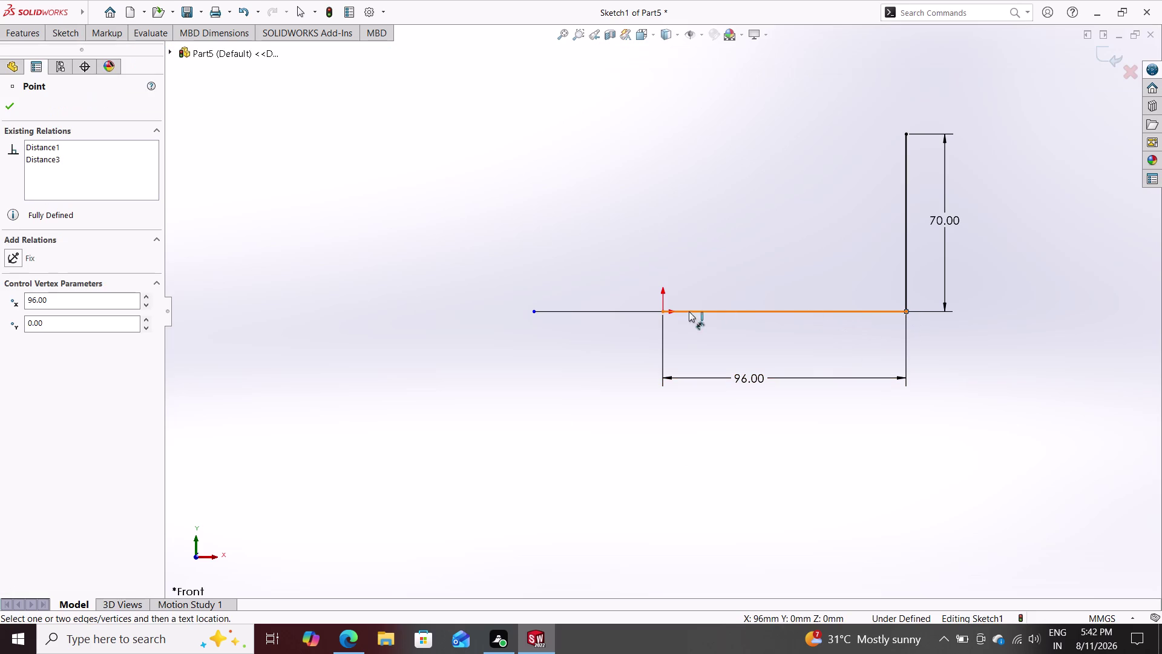
click(548, 313)
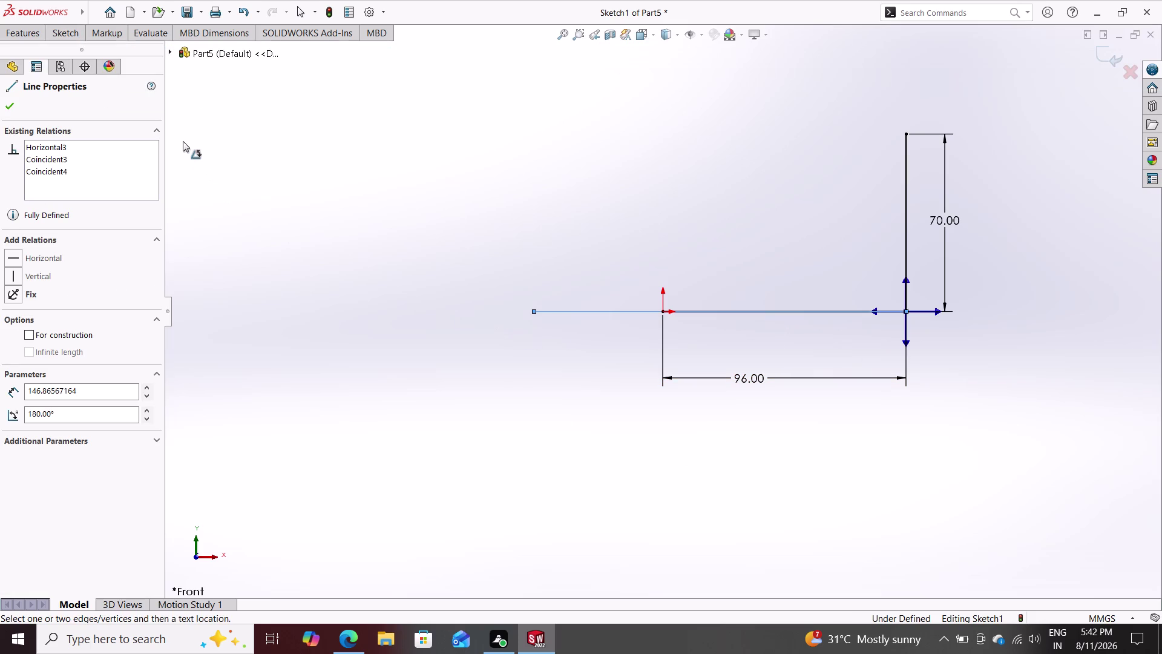
key(Escape)
click(74, 33)
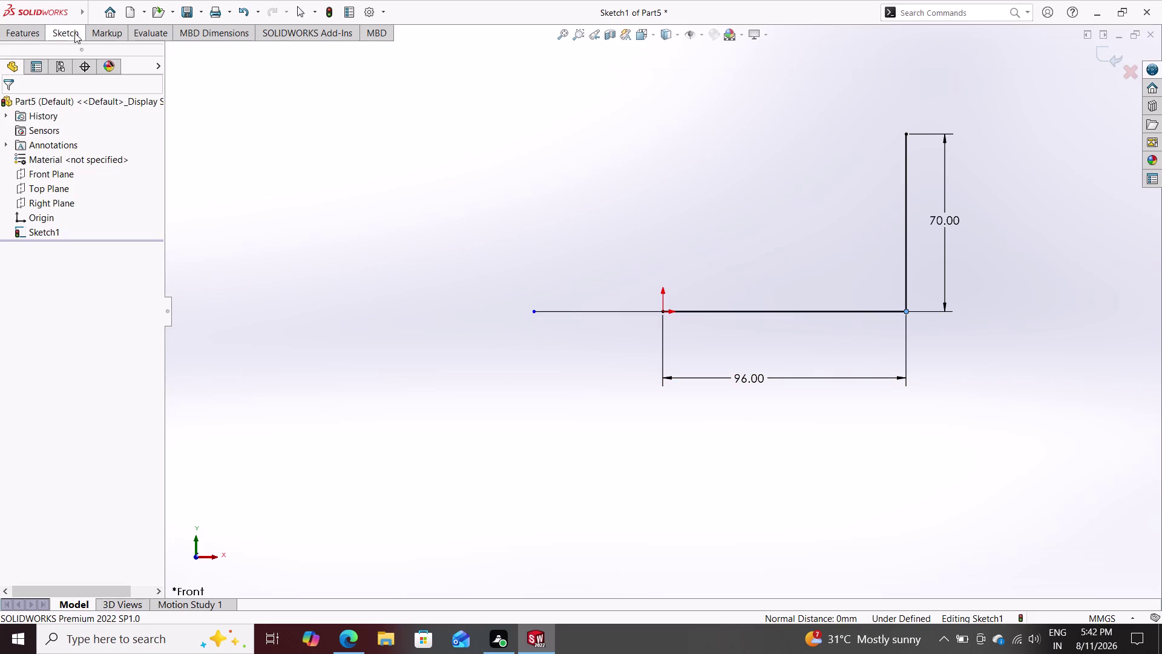
click(85, 55)
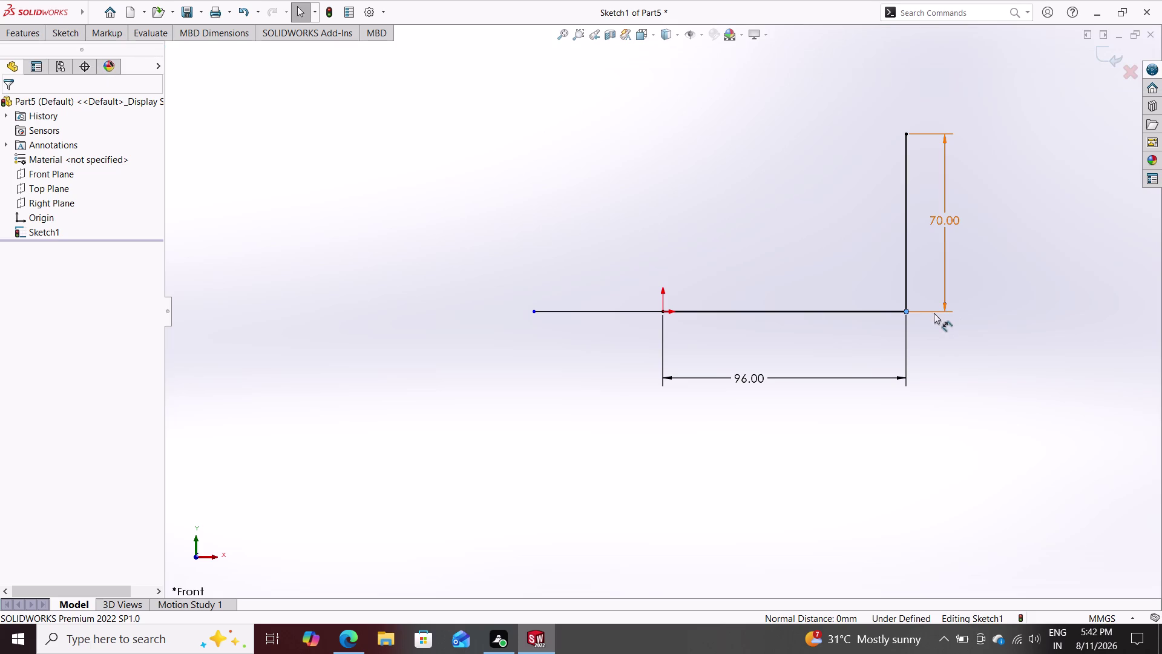
click(906, 312)
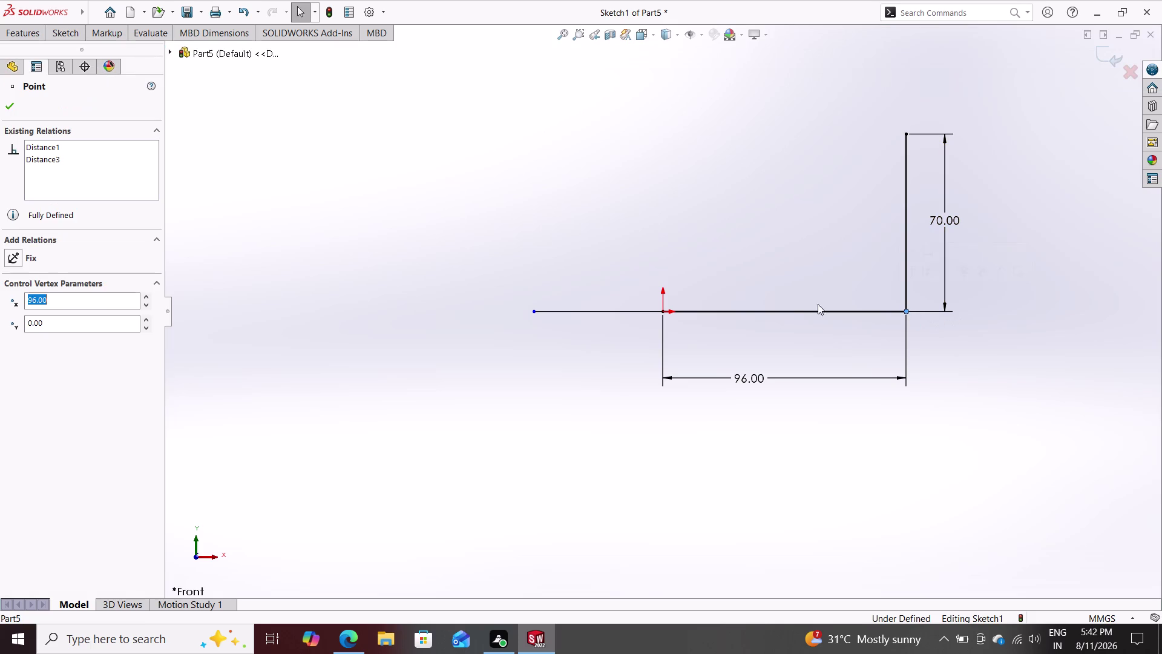
key(Escape)
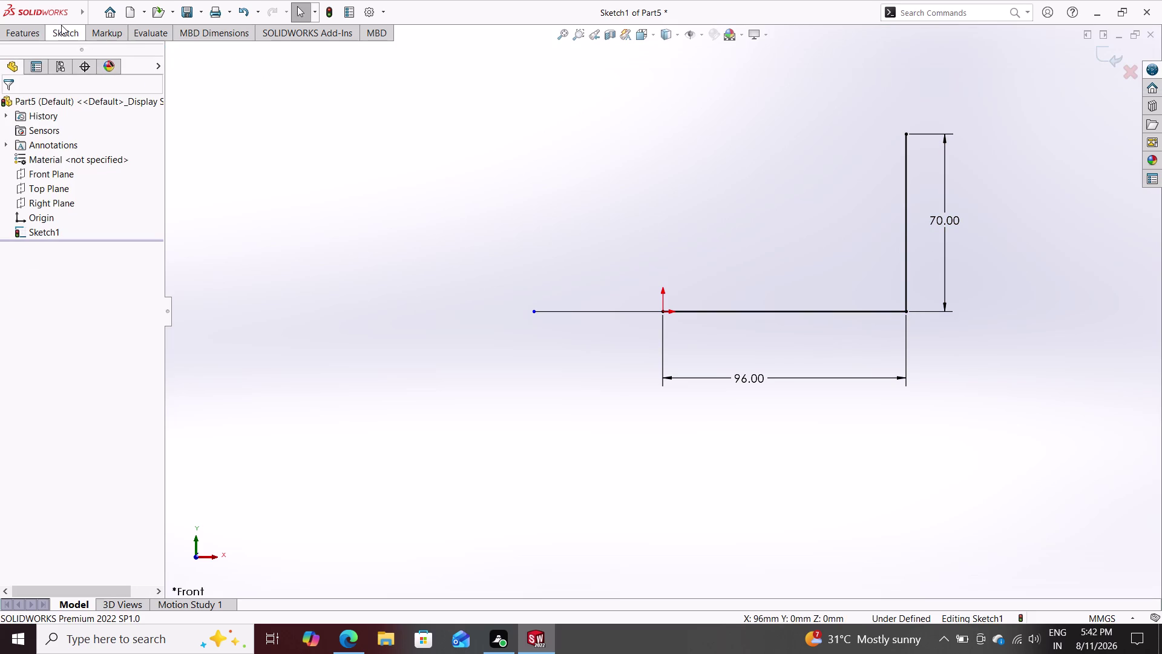
Dimension the long horizontal line to 38 mm.
click(62, 25)
click(73, 58)
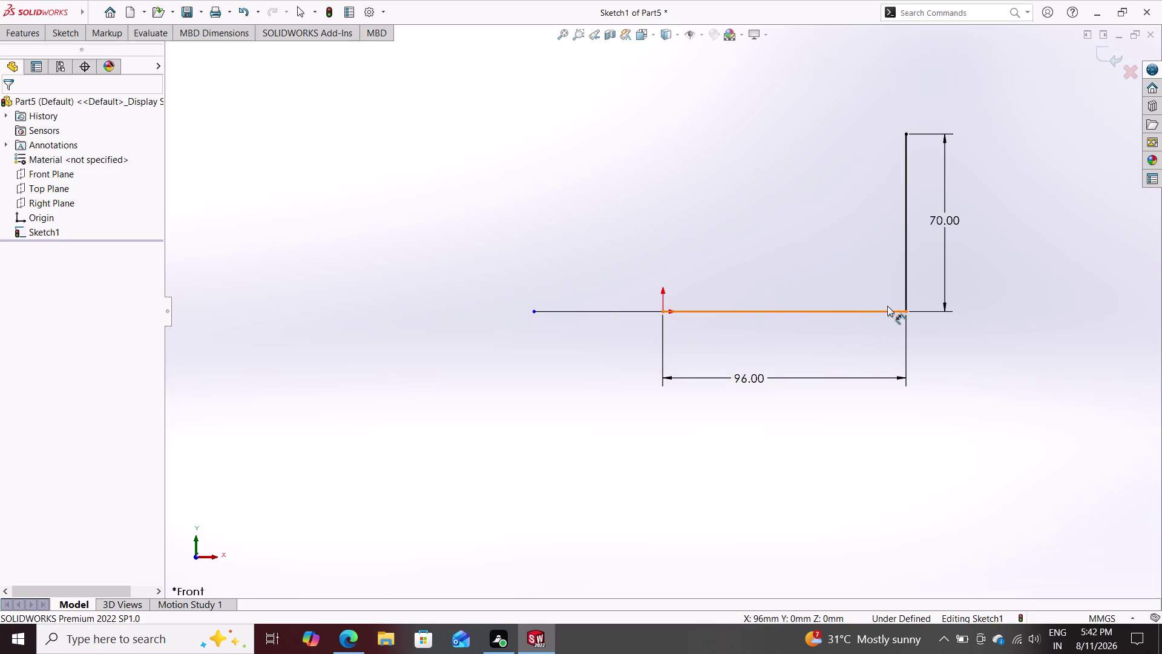
click(605, 310)
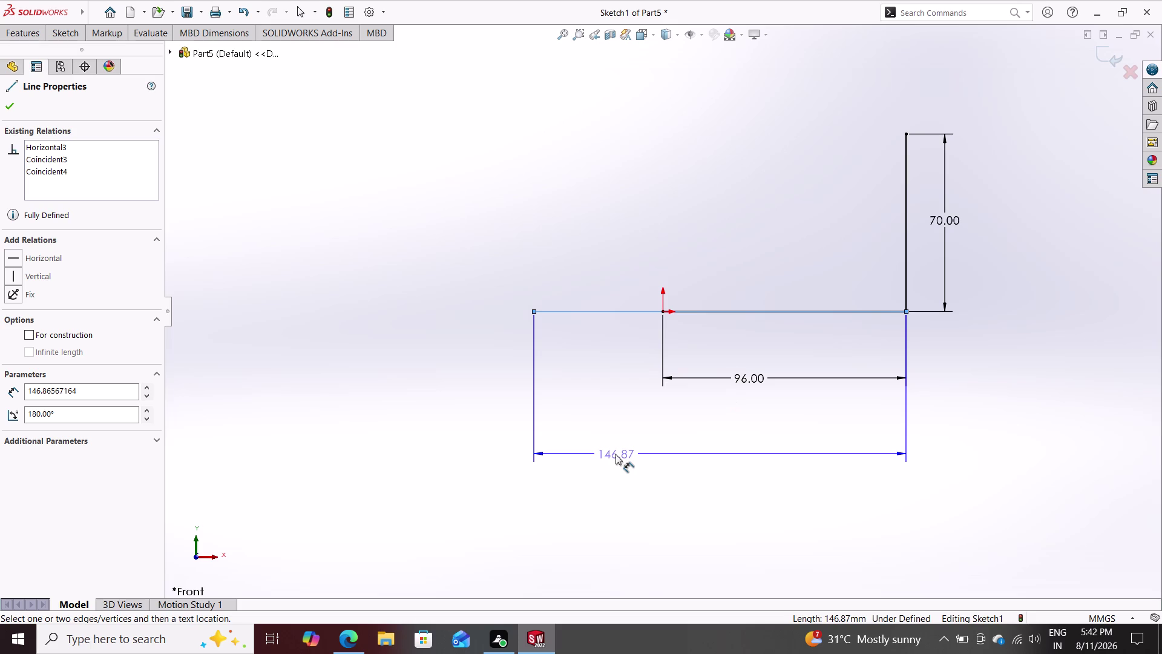
text(38)
key(Return)
click(633, 430)
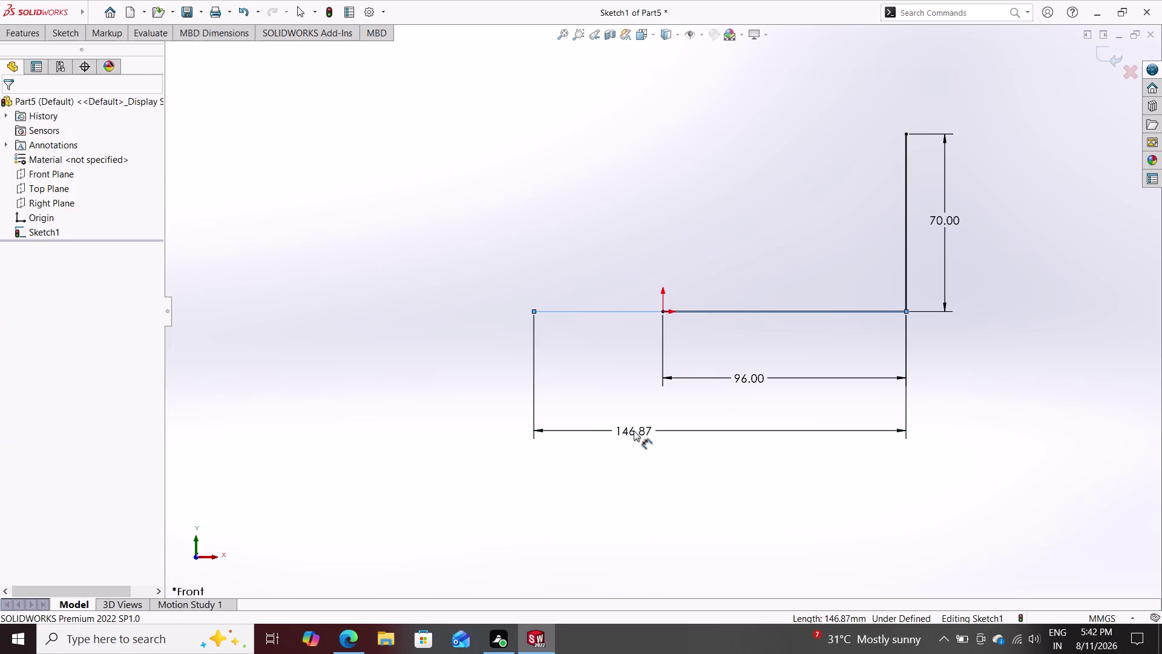
text(38)
key(Return)
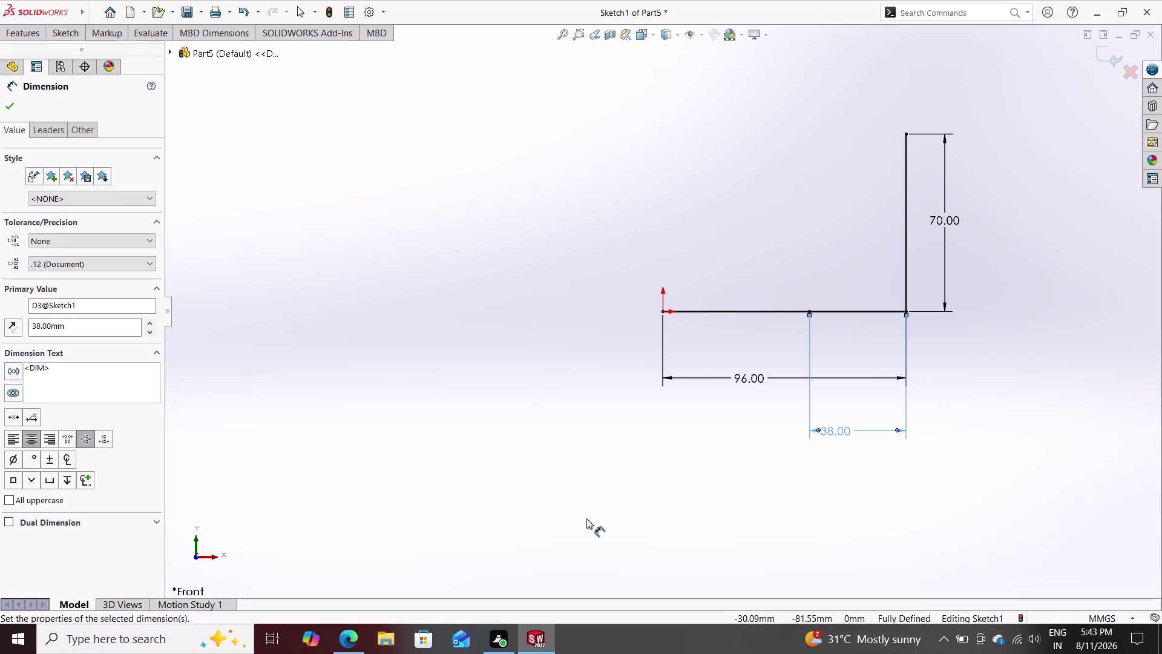
key(Escape)
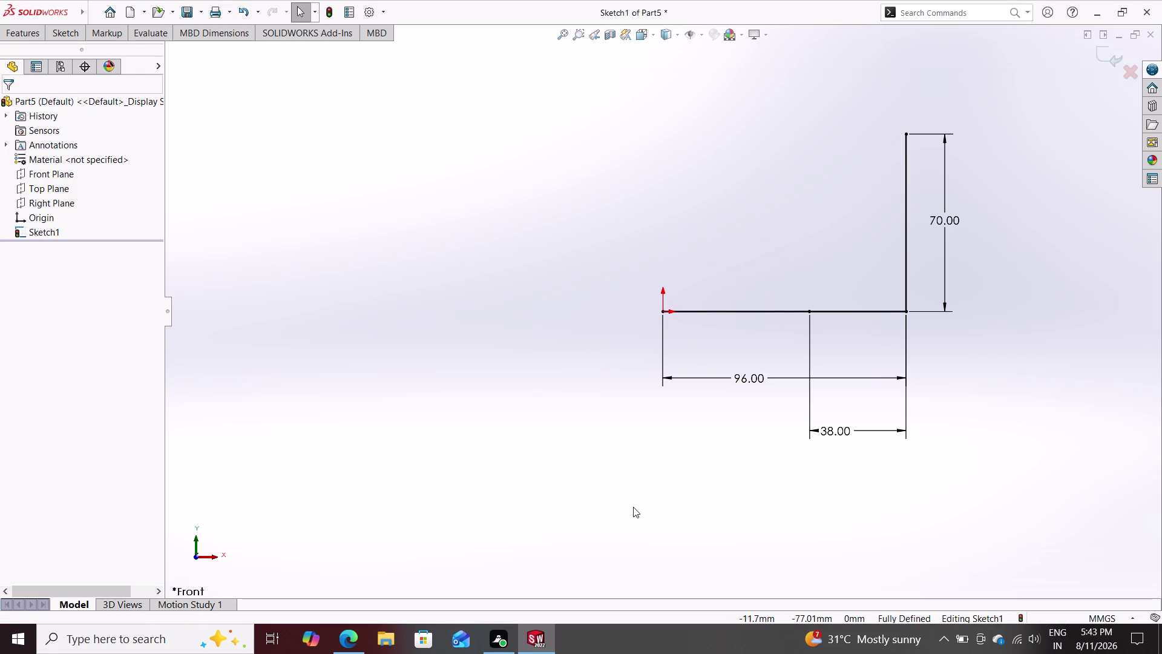
click(70, 35)
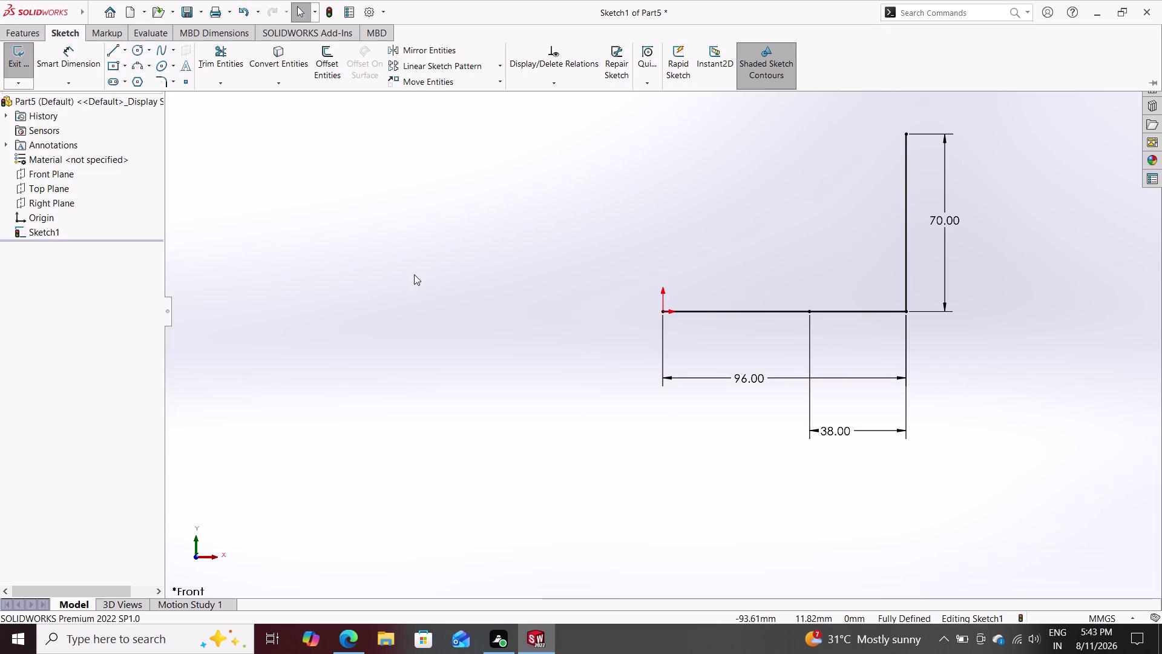
Draw a vertical line rising from the 38 mm endpoint.
key(Escape)
click(119, 47)
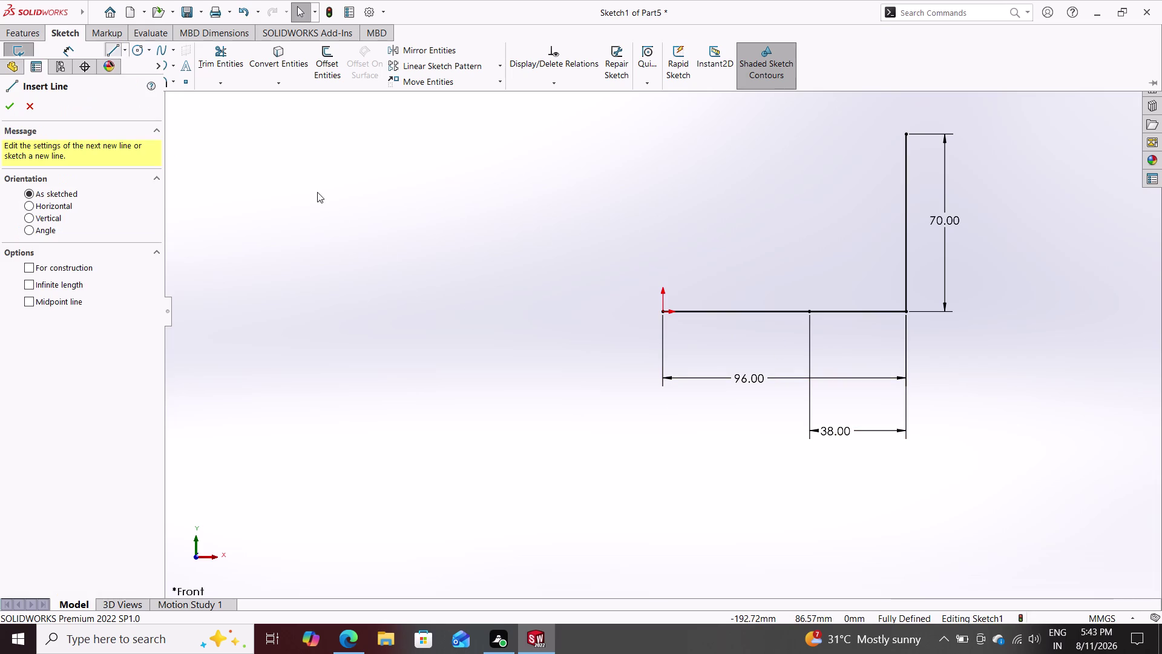
click(810, 312)
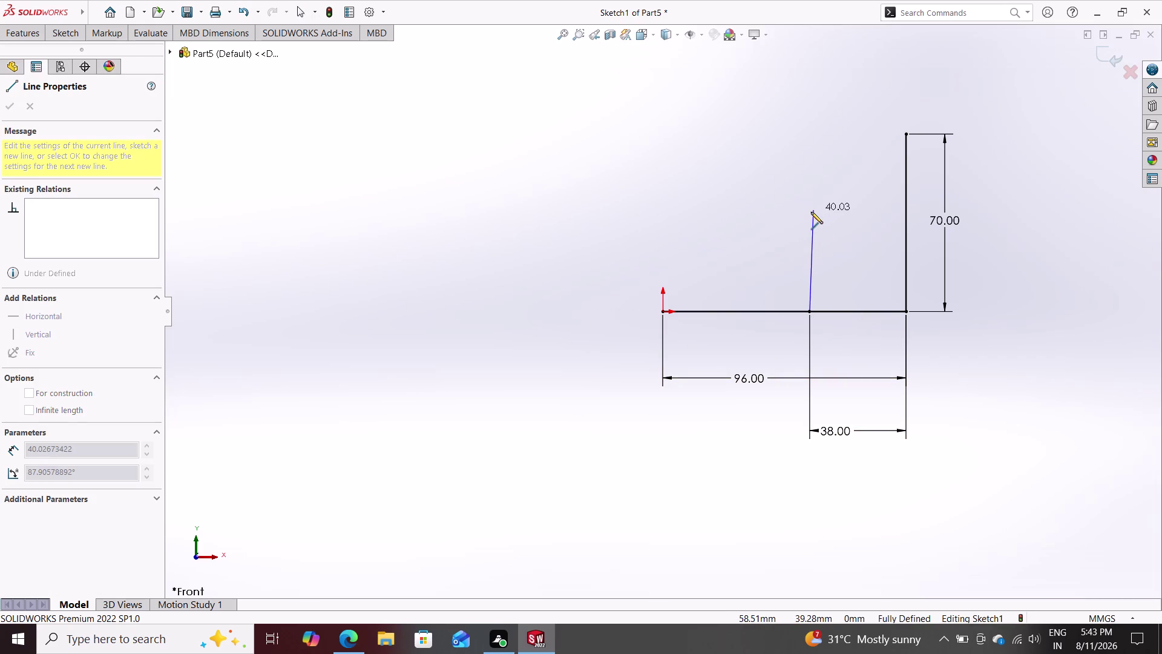
click(811, 212)
key(Escape)
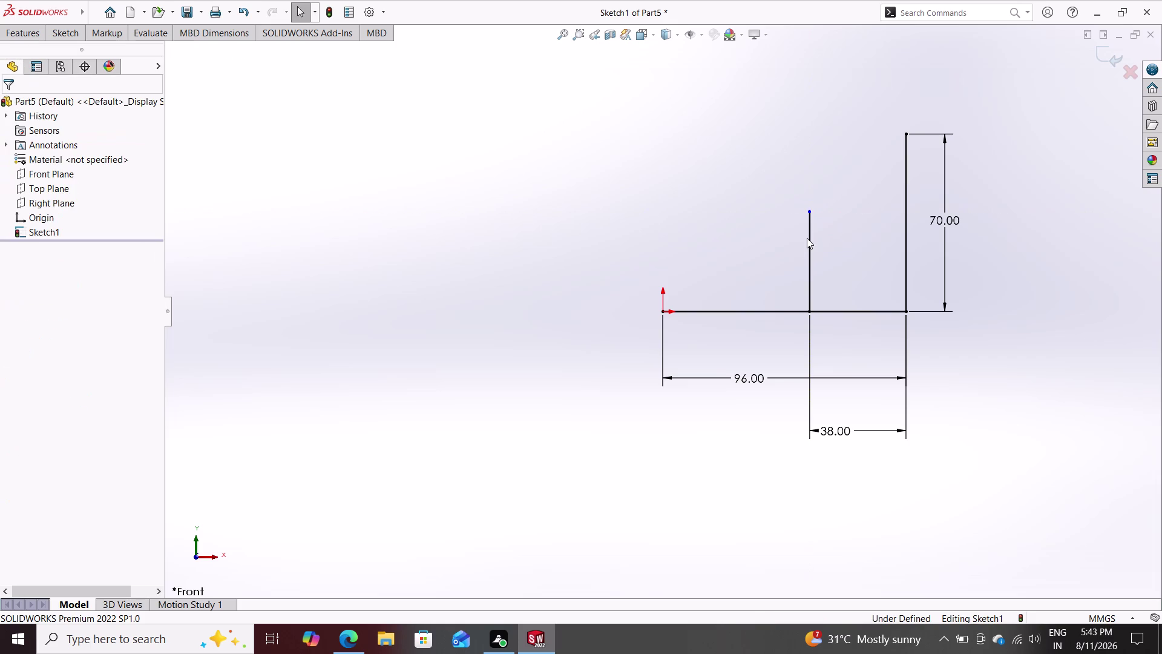
Dimension the new vertical line to 22 mm.
click(69, 28)
click(69, 52)
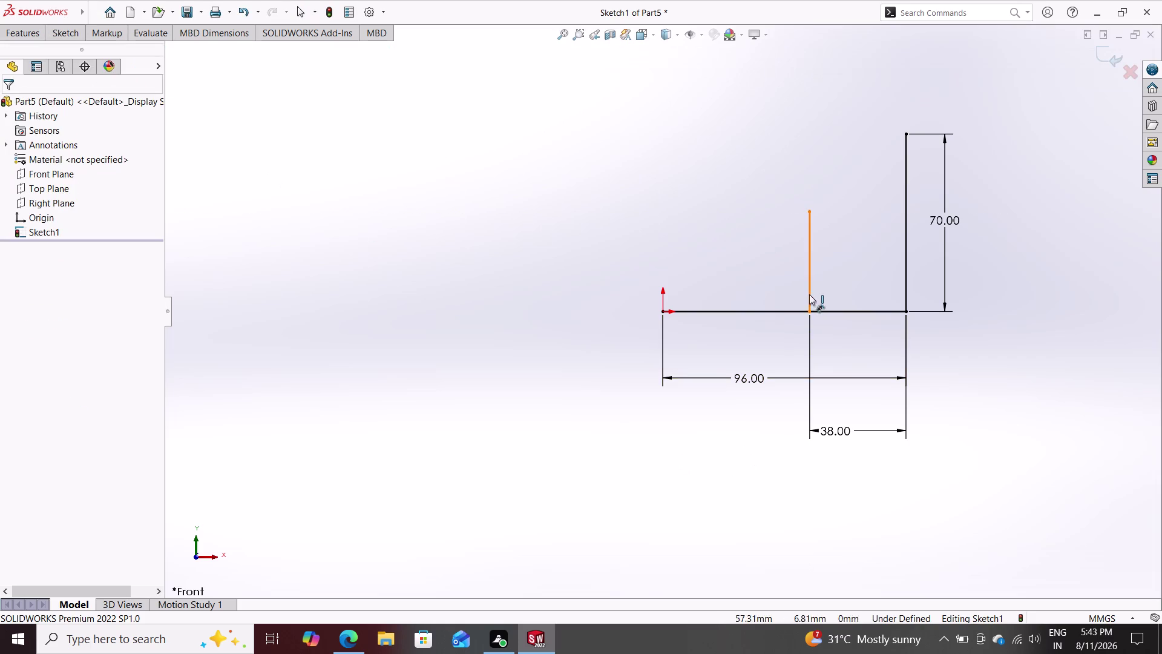
click(810, 281)
click(832, 281)
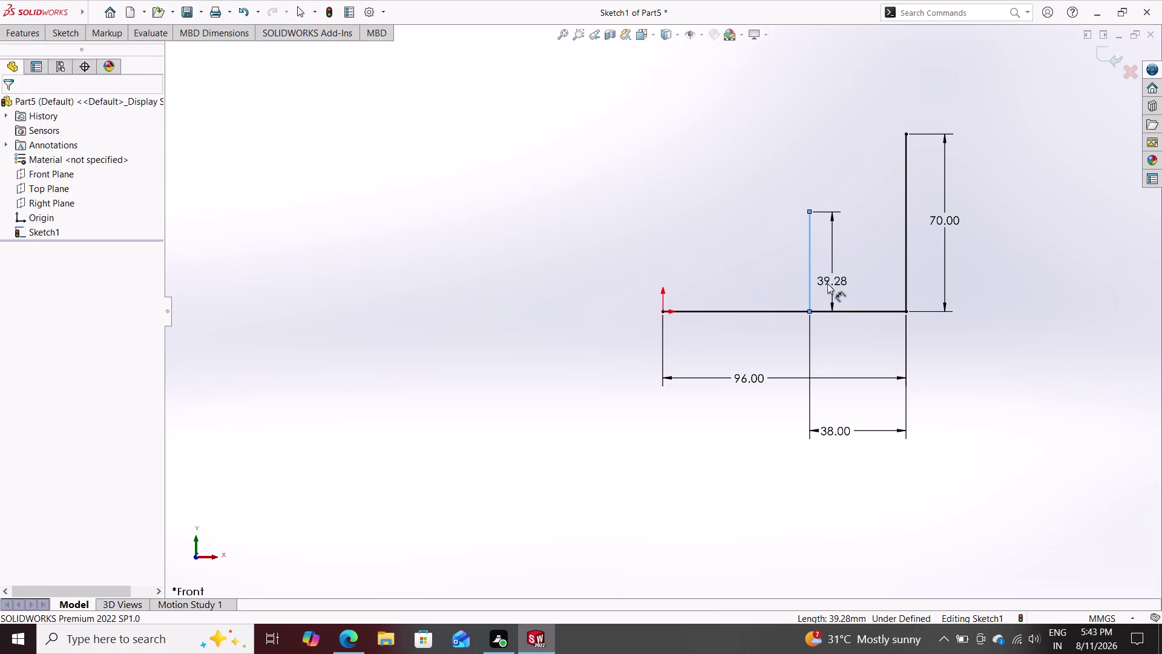
text(22)
key(Return)
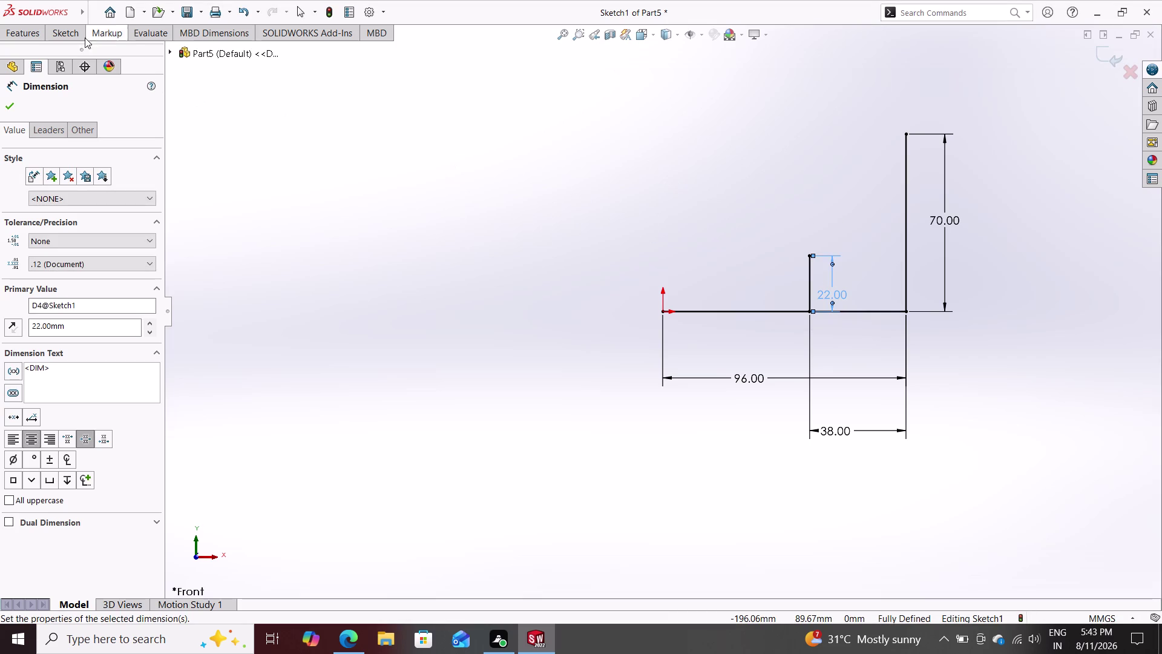
click(68, 34)
click(139, 49)
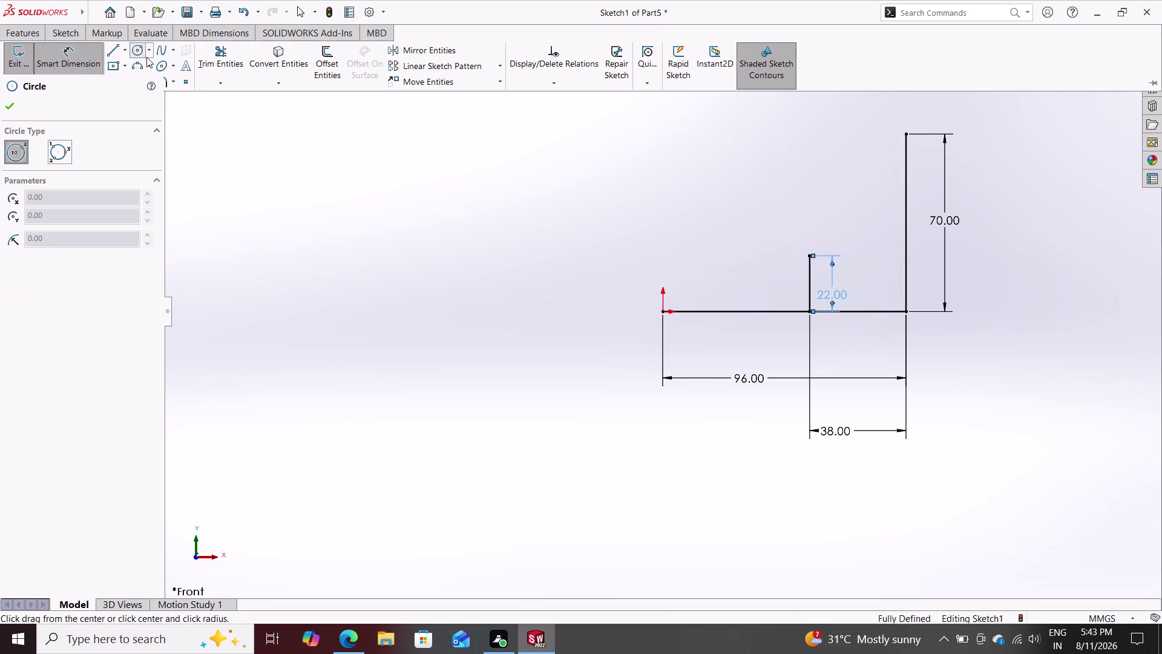
Draw a circle centred on the top of the 22 mm line.
click(810, 255)
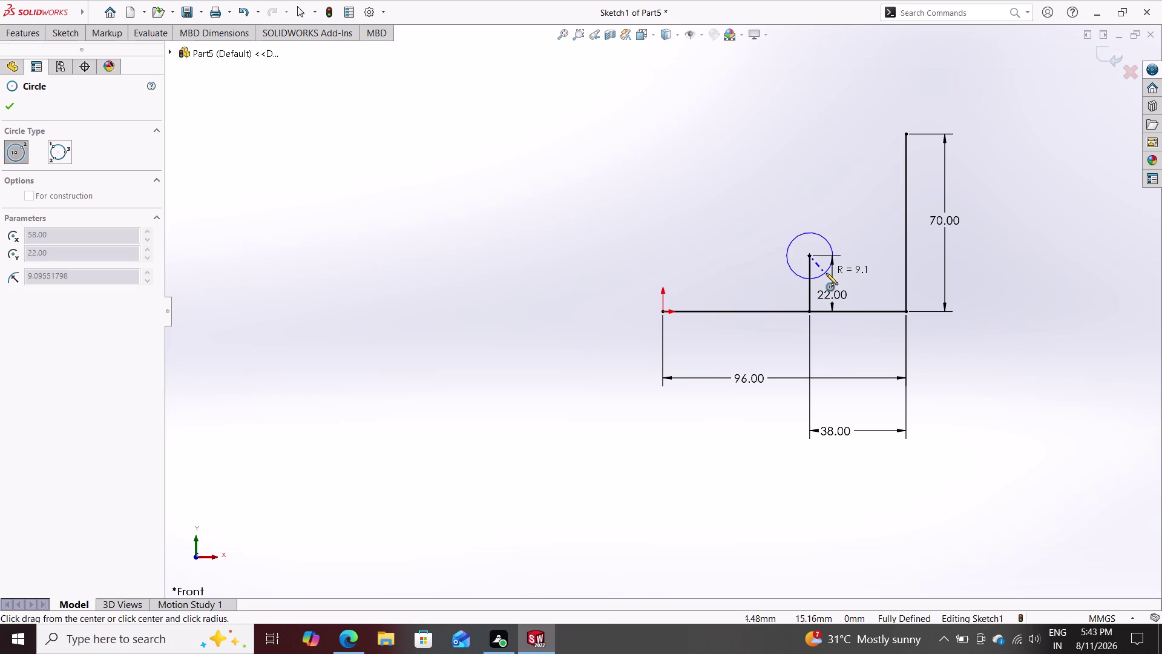
click(826, 272)
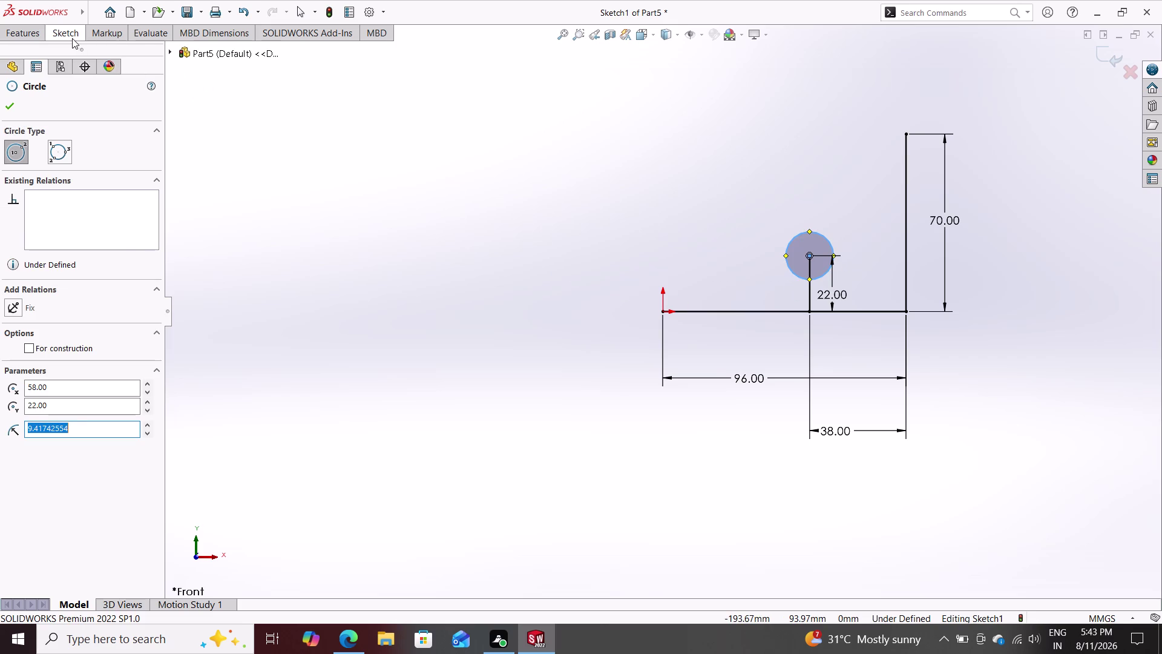
click(72, 38)
Dimension the circle to a 28 mm diameter, entered as 14+14.
double_click(75, 56)
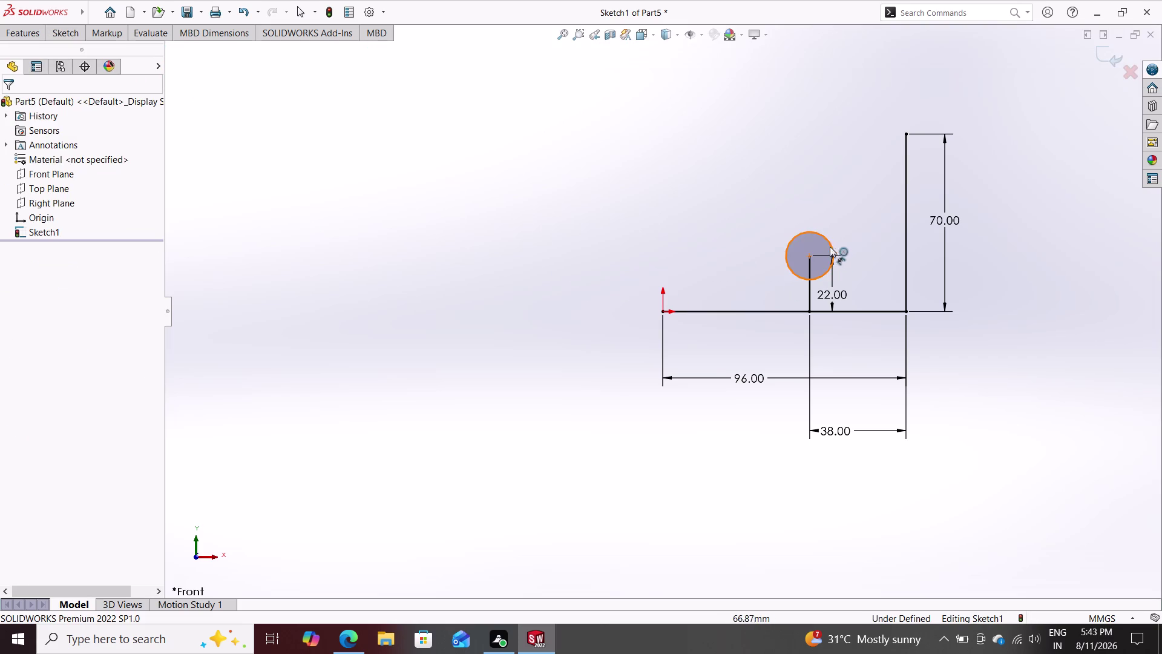
click(825, 240)
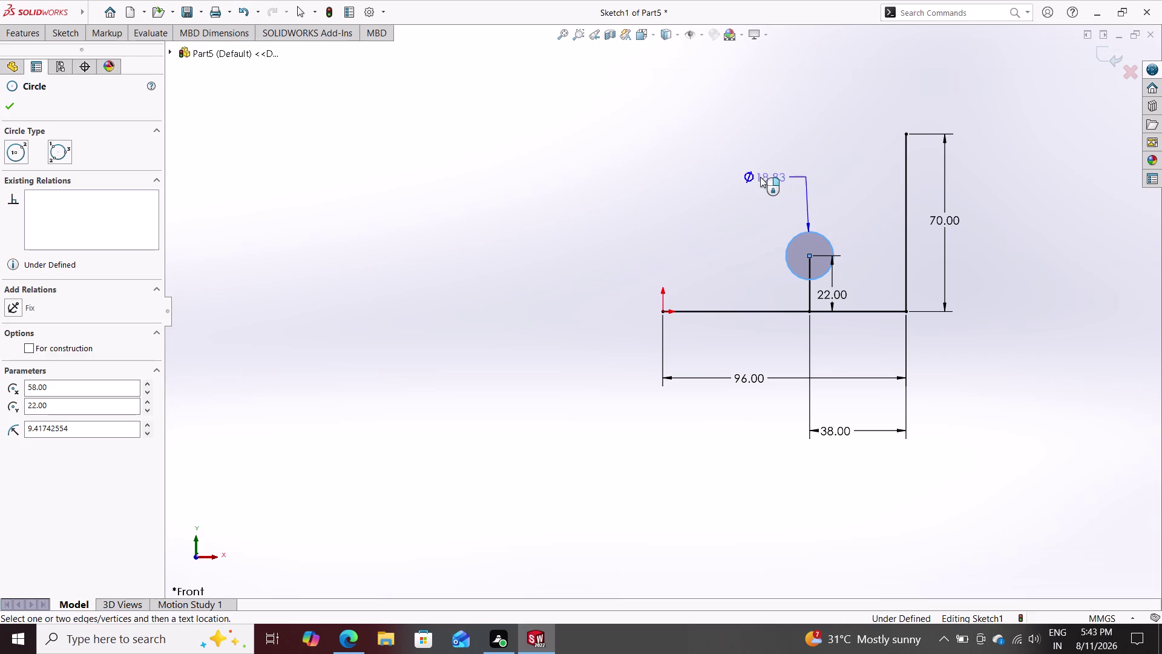
click(743, 185)
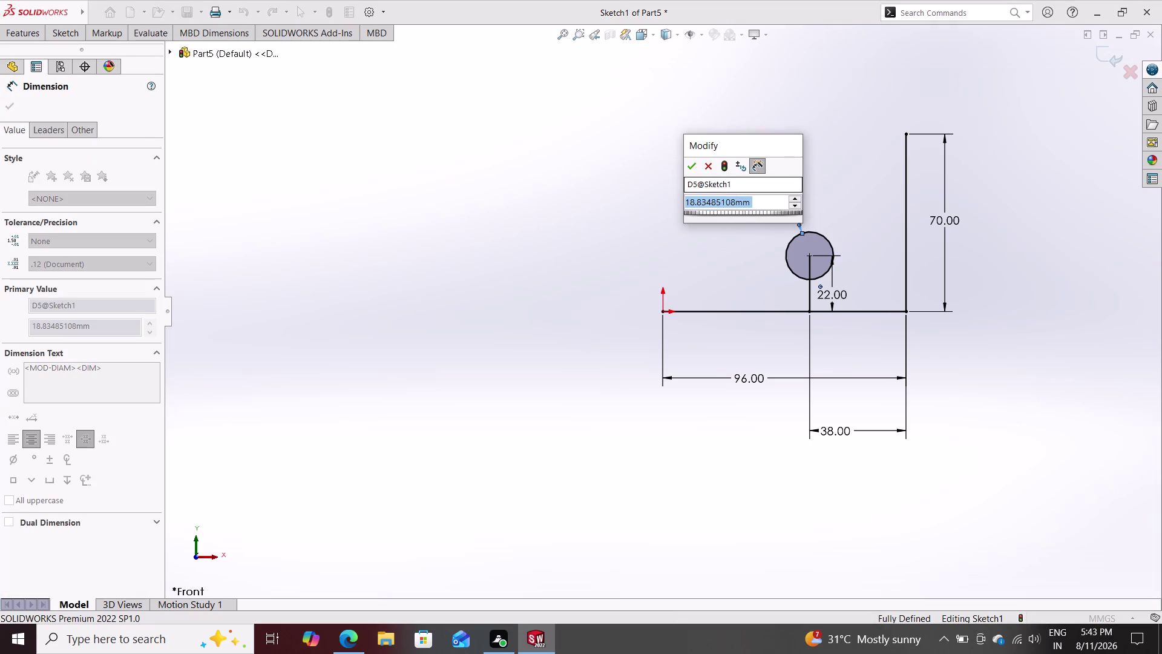
text(14)
text(+14)
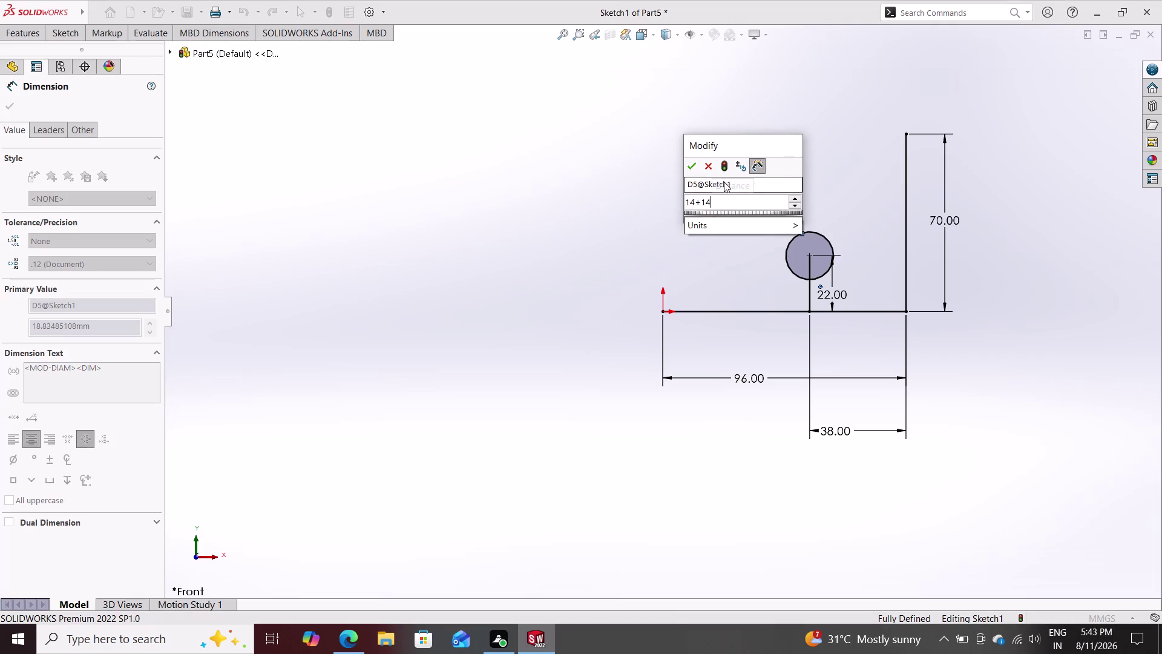
key(Return)
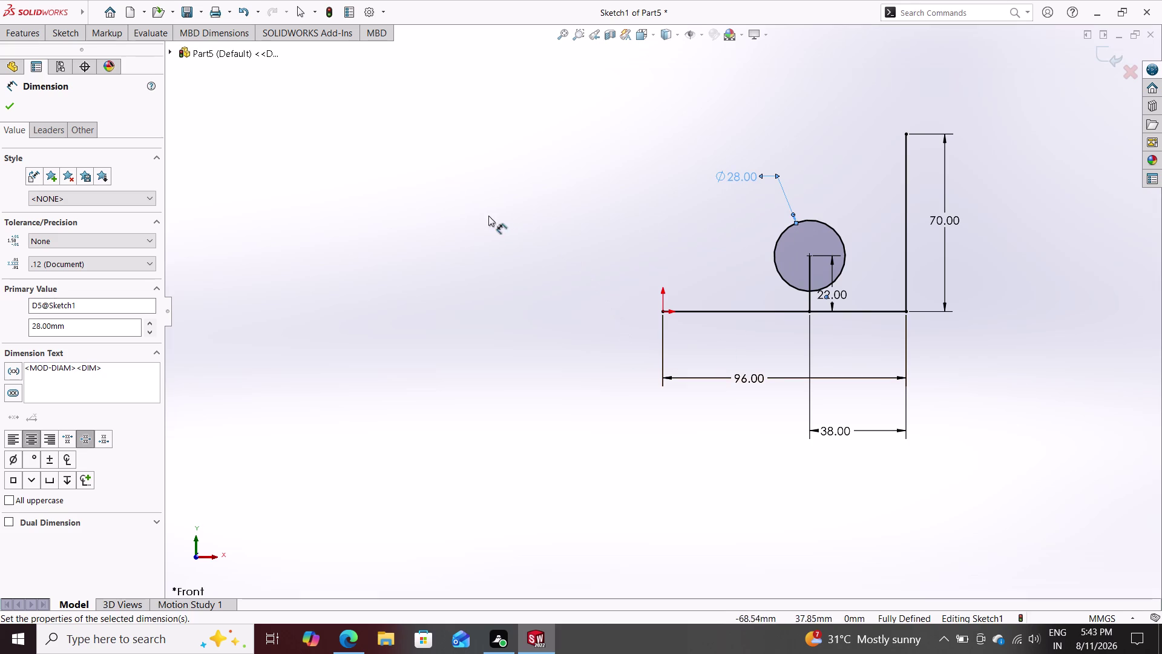
click(58, 35)
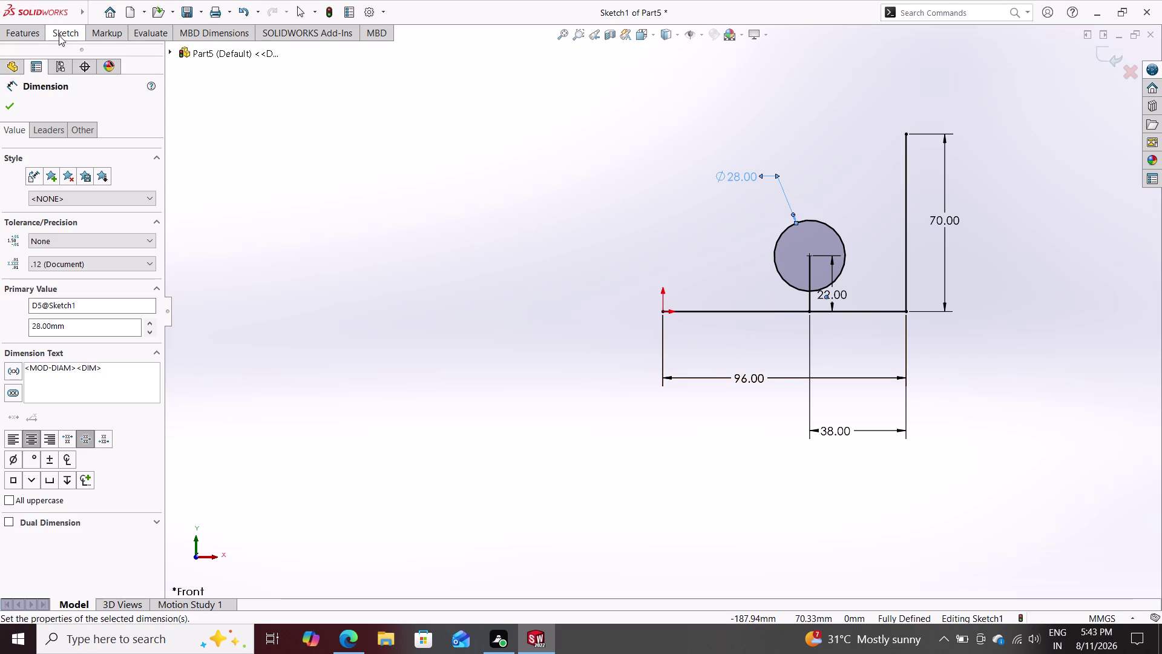
Draw a horizontal line from the 70 mm line through the circle centre, shortening its left end.
click(110, 44)
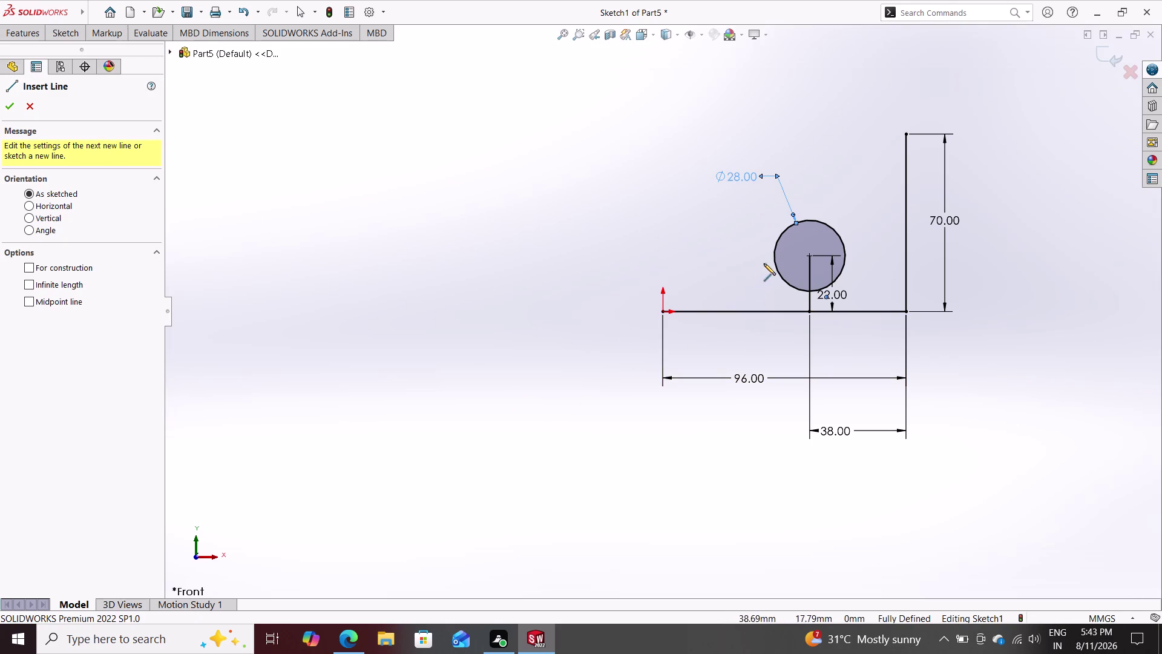
click(771, 257)
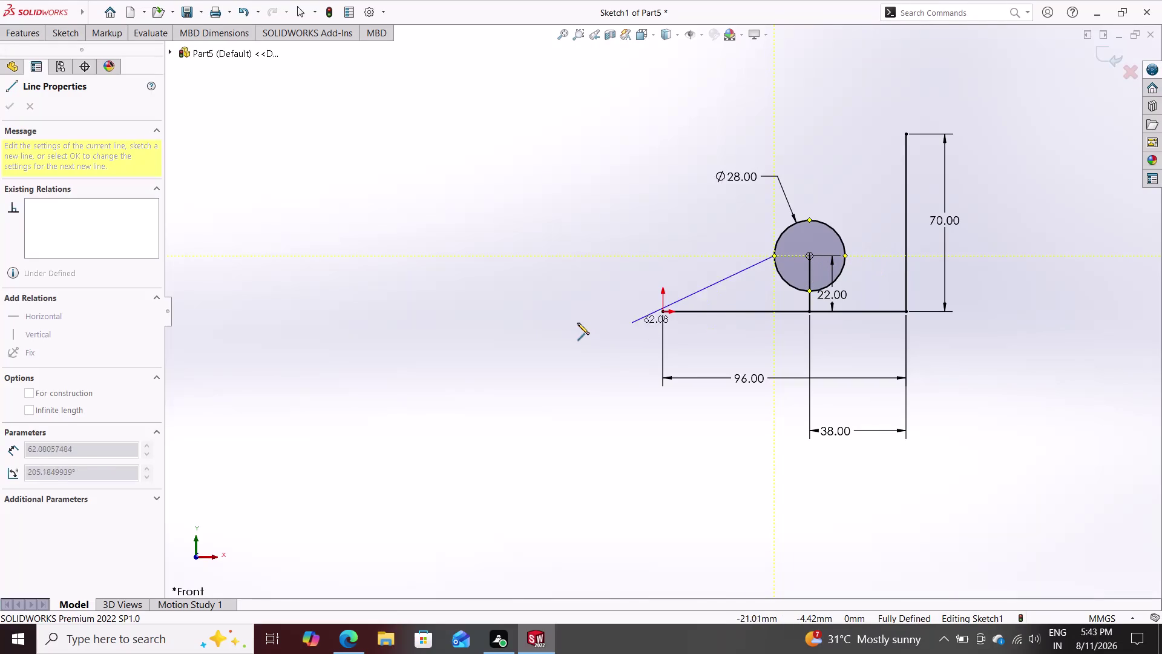
key(Escape)
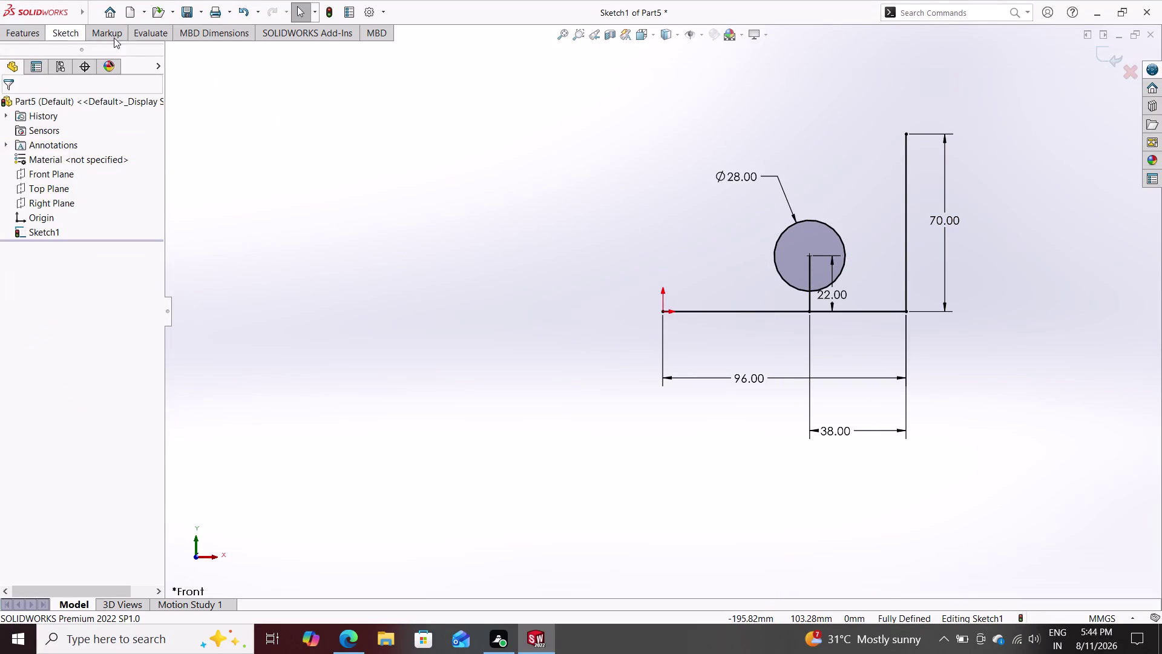
click(69, 34)
click(111, 51)
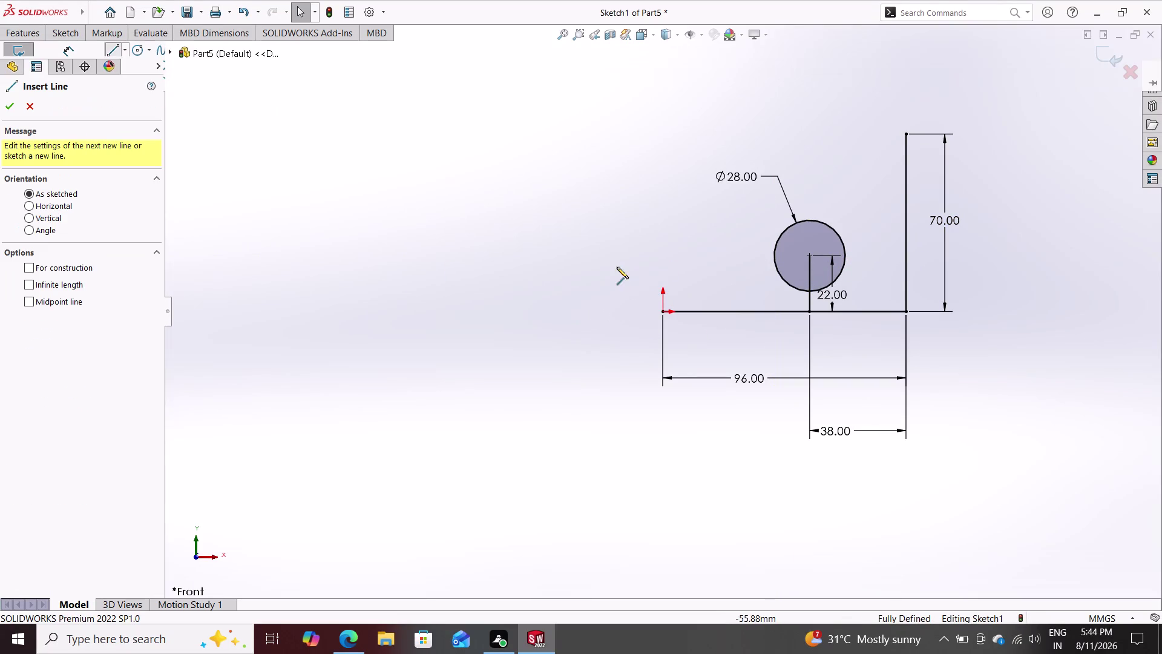
click(905, 254)
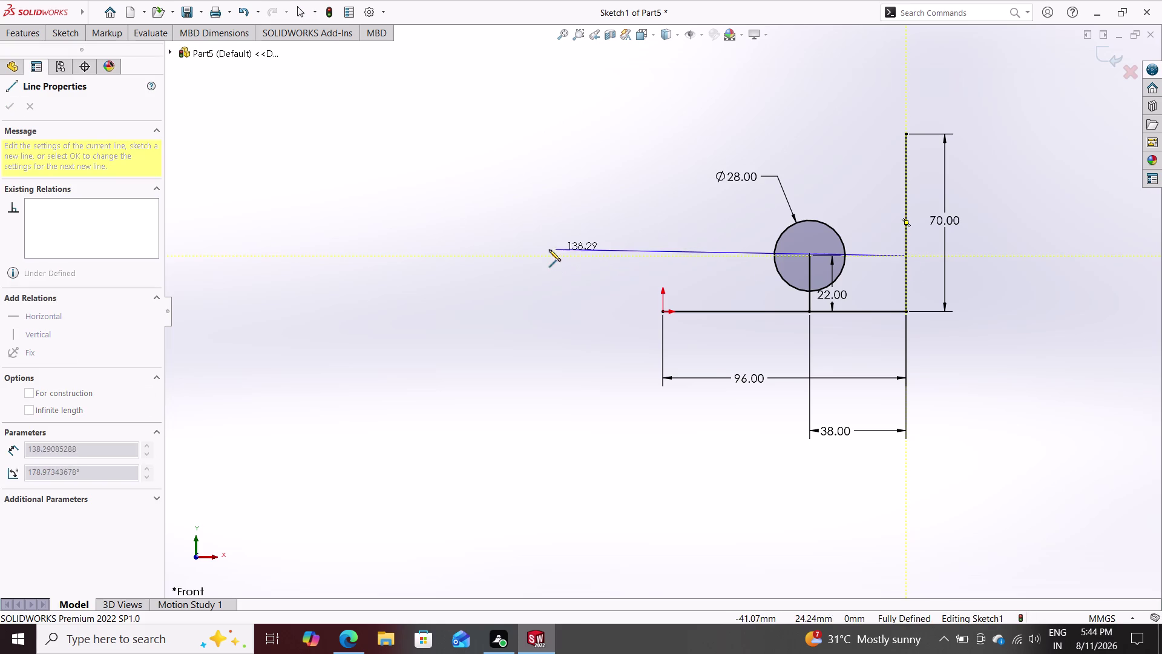
click(533, 256)
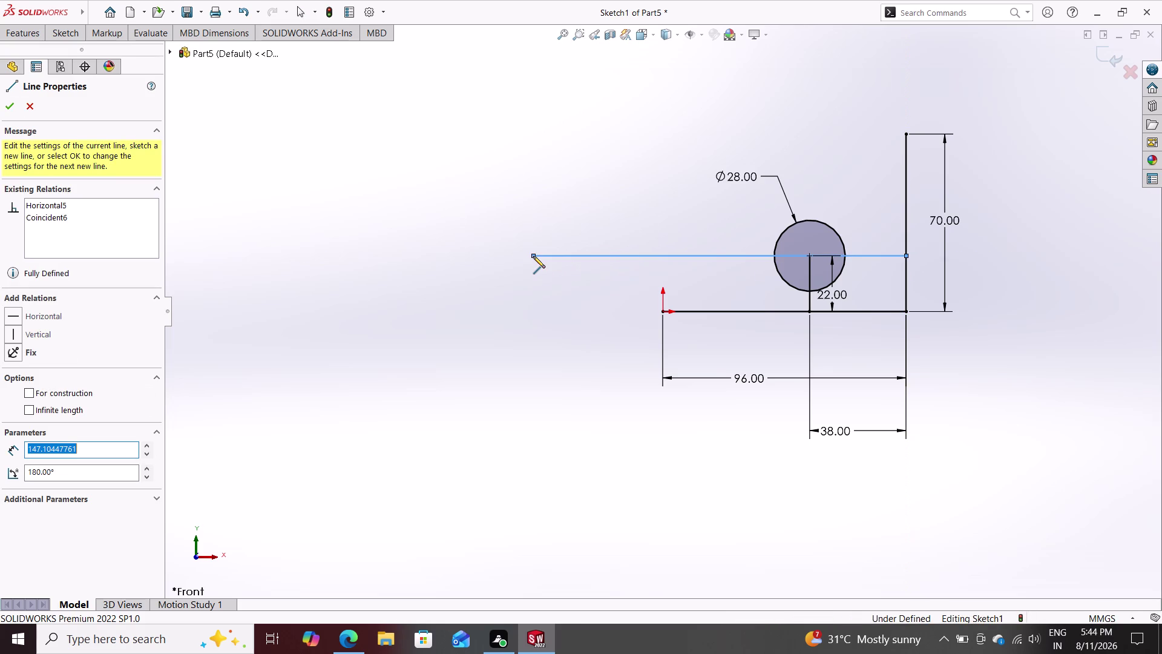
key(Escape)
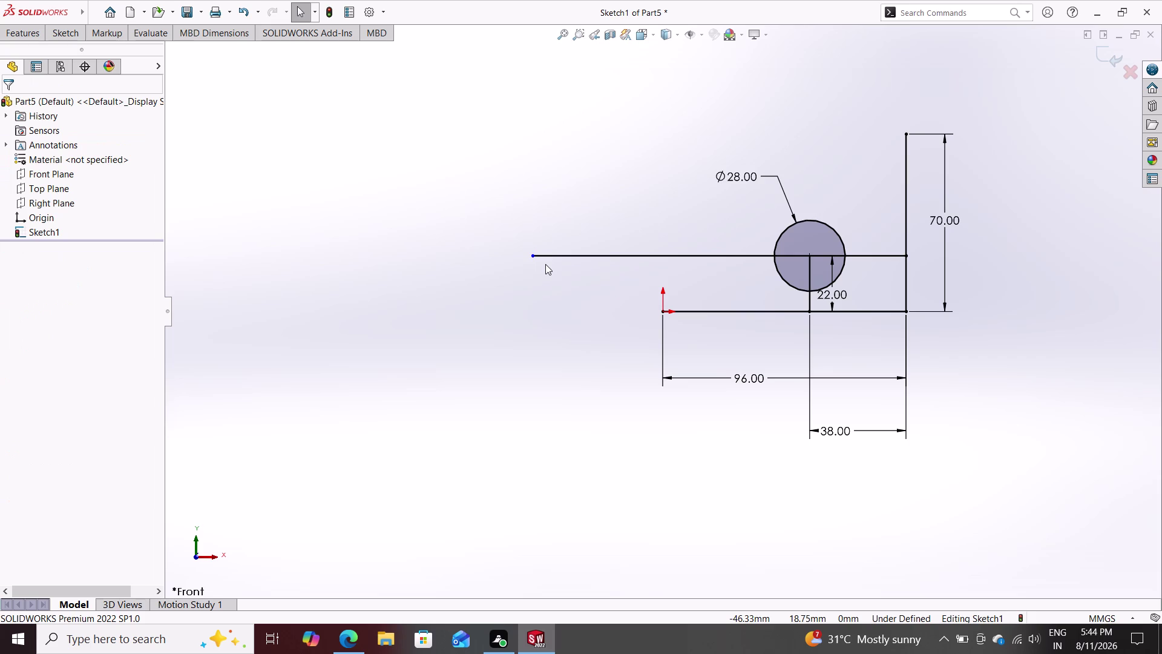
drag(532, 256, 608, 257)
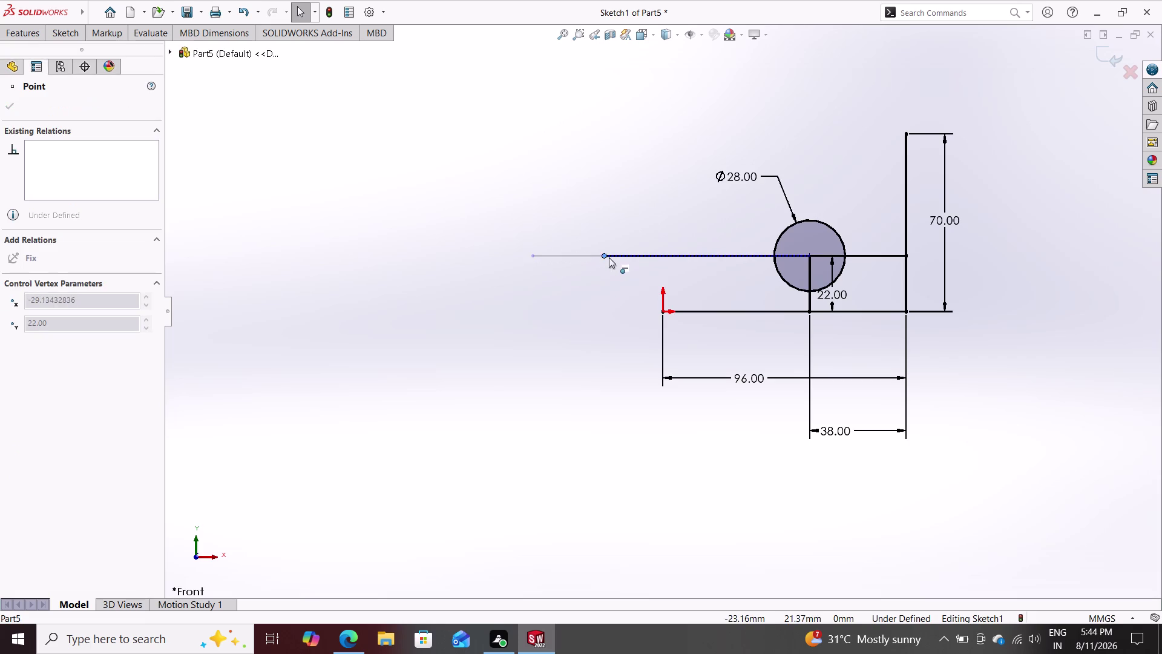
drag(609, 257, 639, 259)
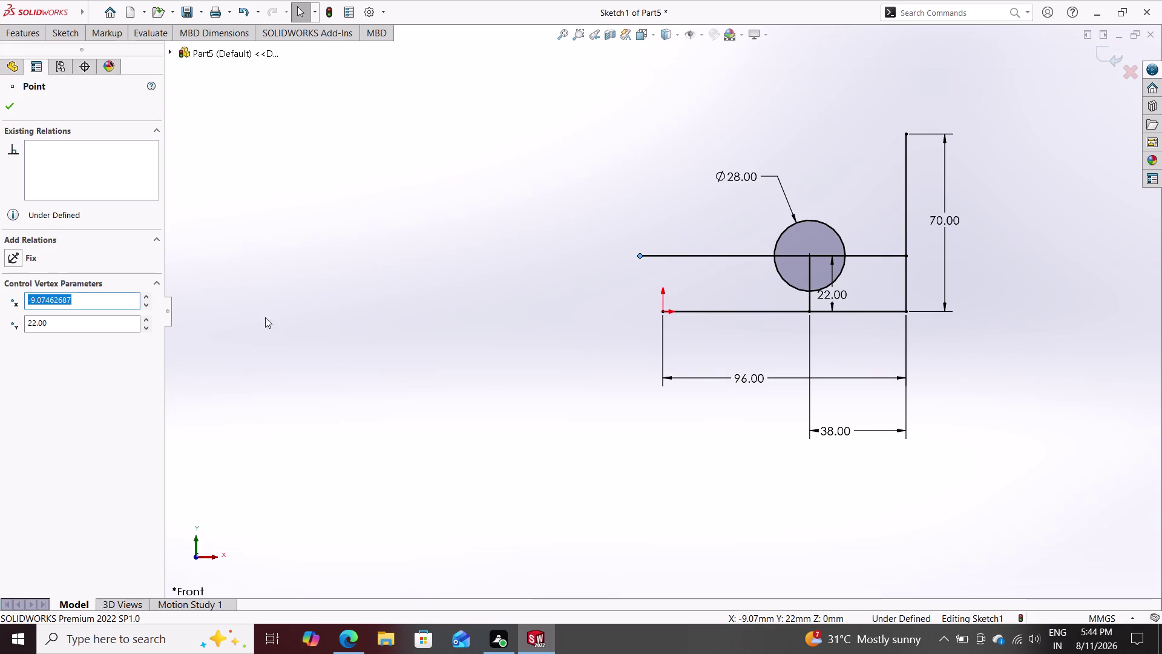
key(Escape)
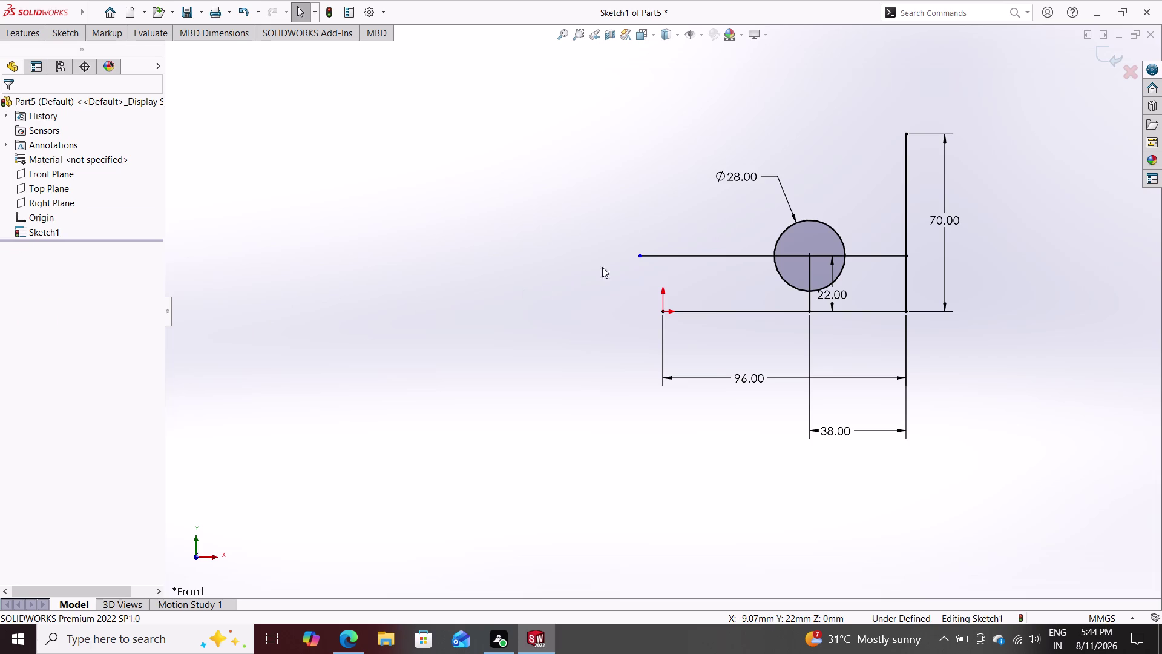
Convert the horizontal line through the circle into construction geometry.
click(676, 255)
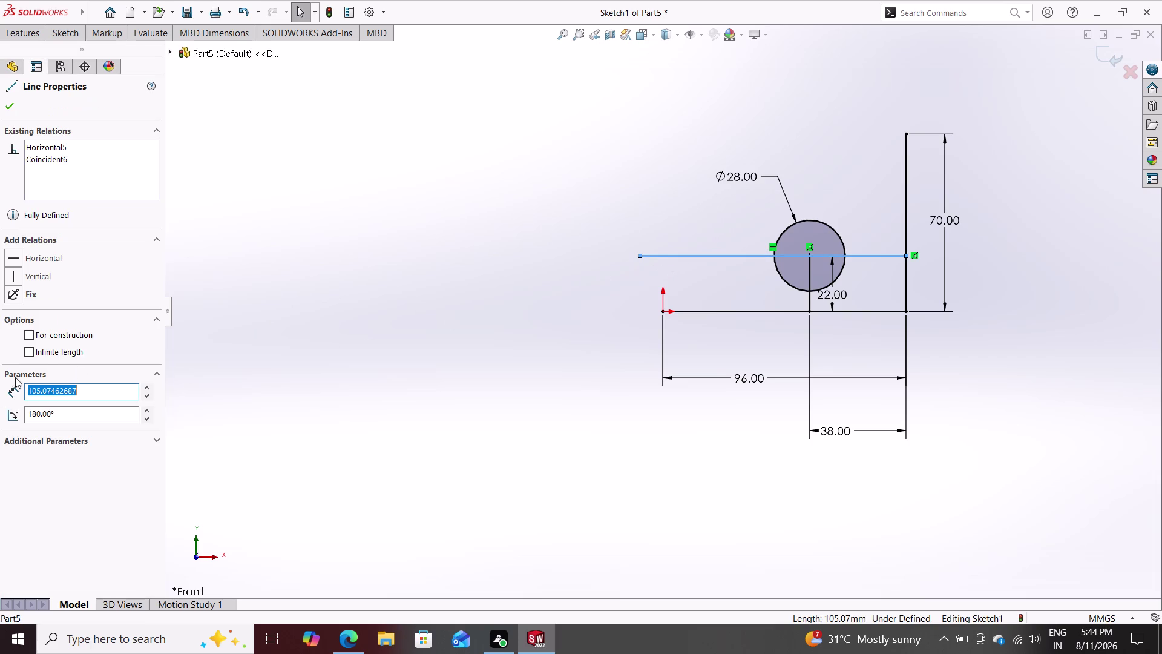
click(29, 336)
key(Escape)
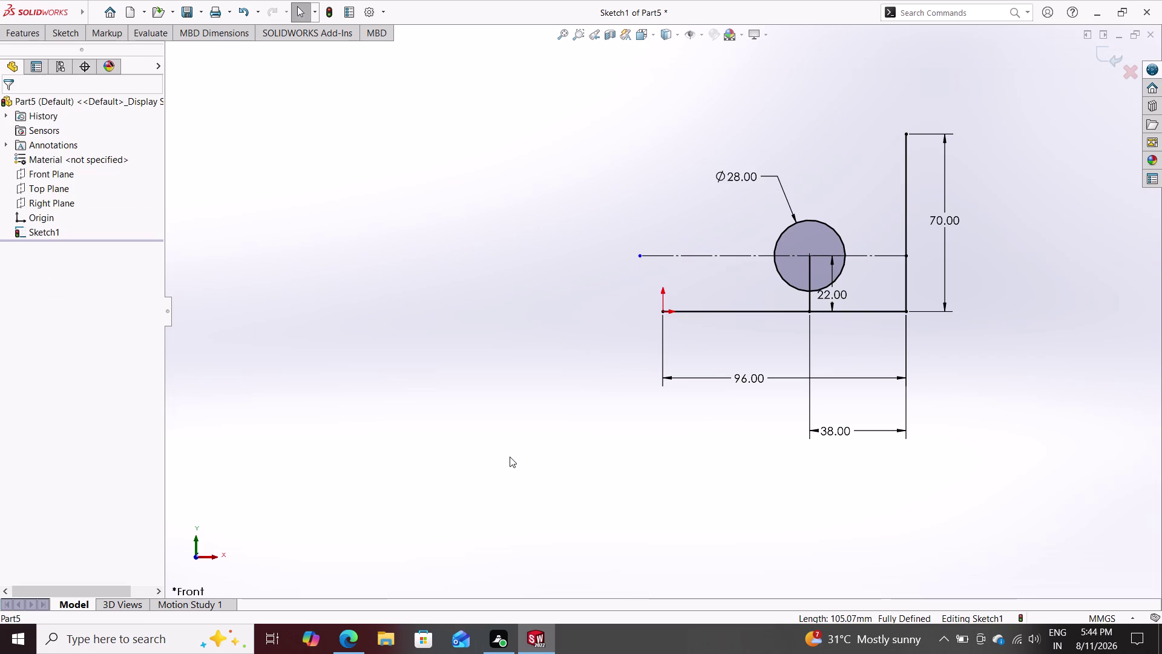
click(65, 35)
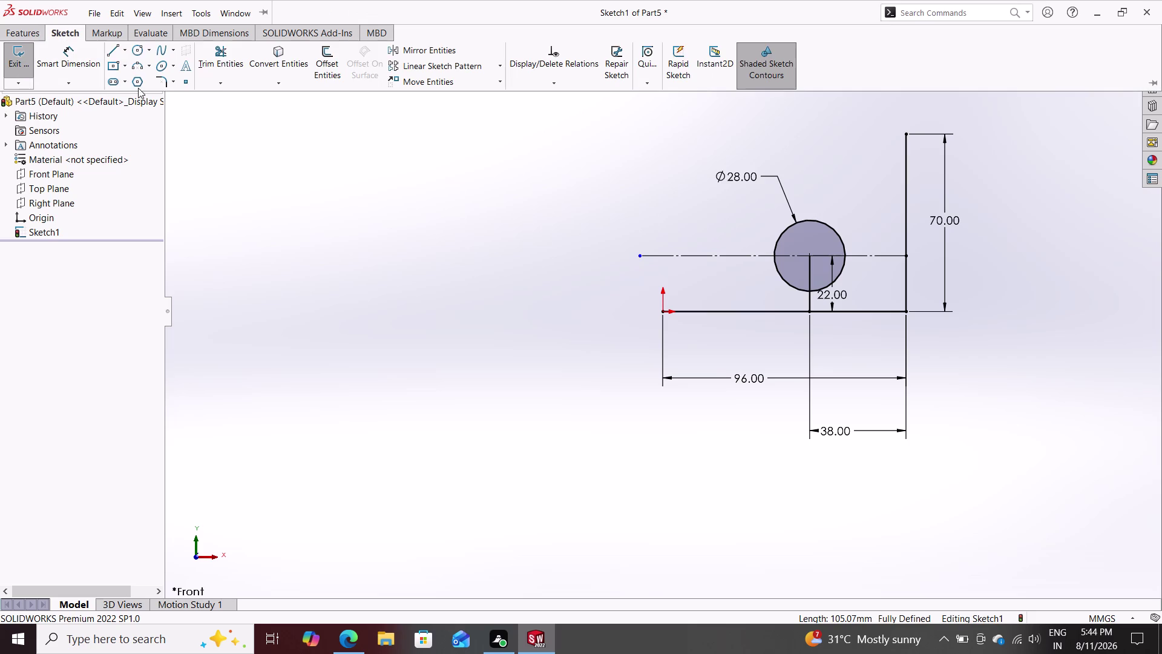
Trim away the 28 mm circle's lower arcs below the construction line.
click(222, 49)
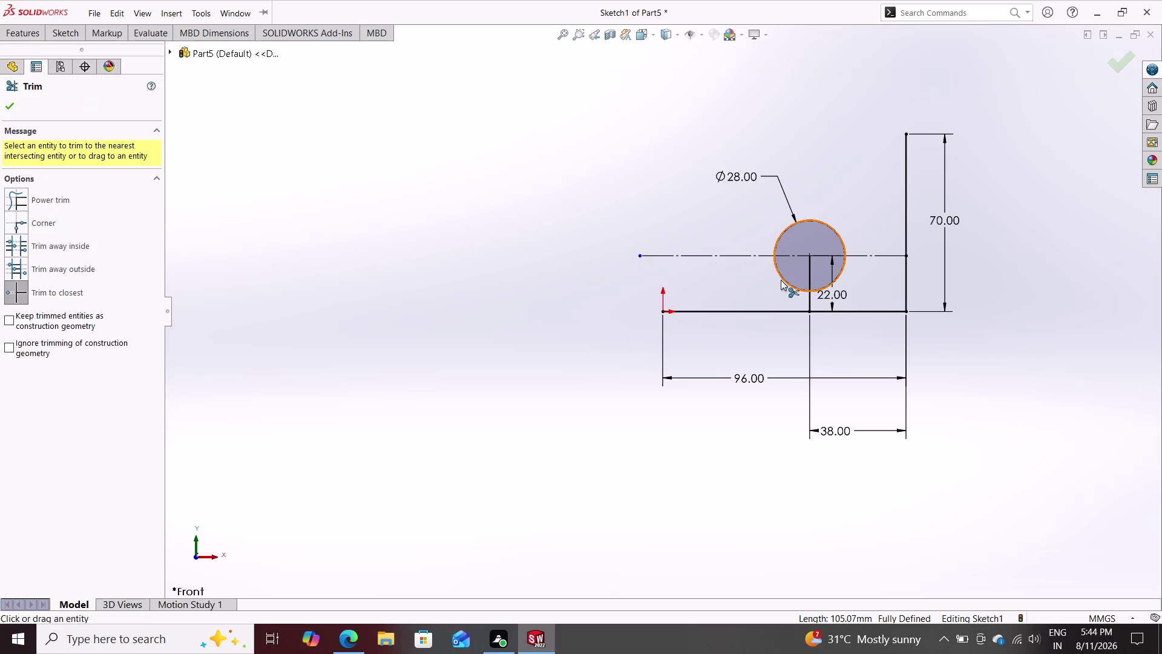
click(785, 278)
click(834, 275)
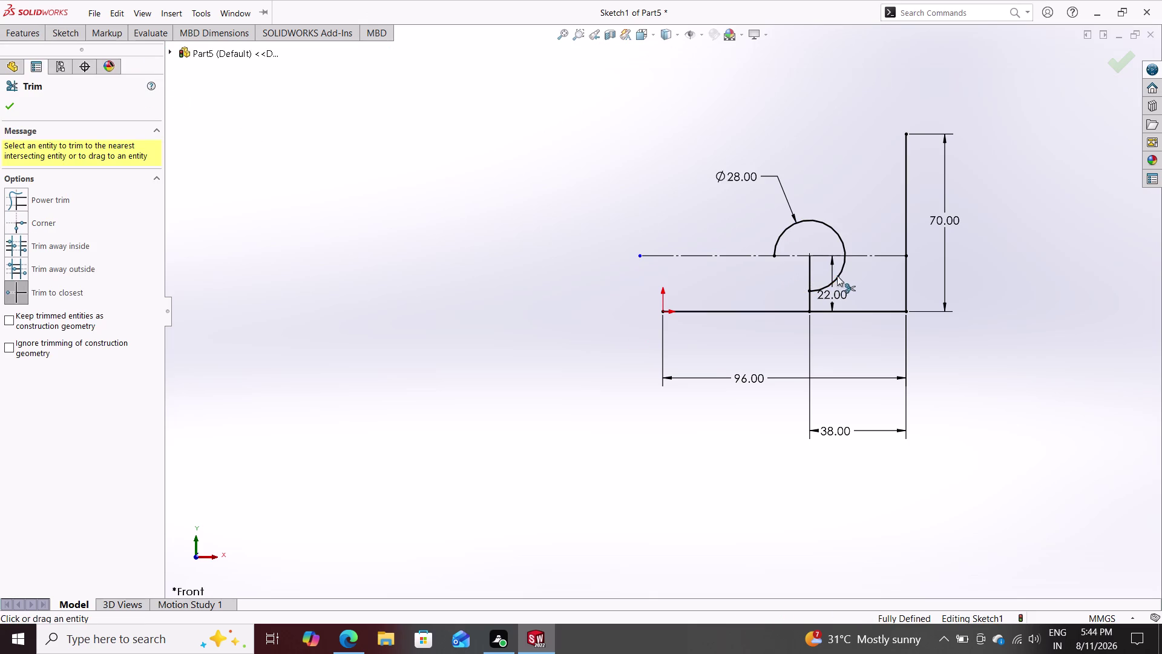
click(841, 274)
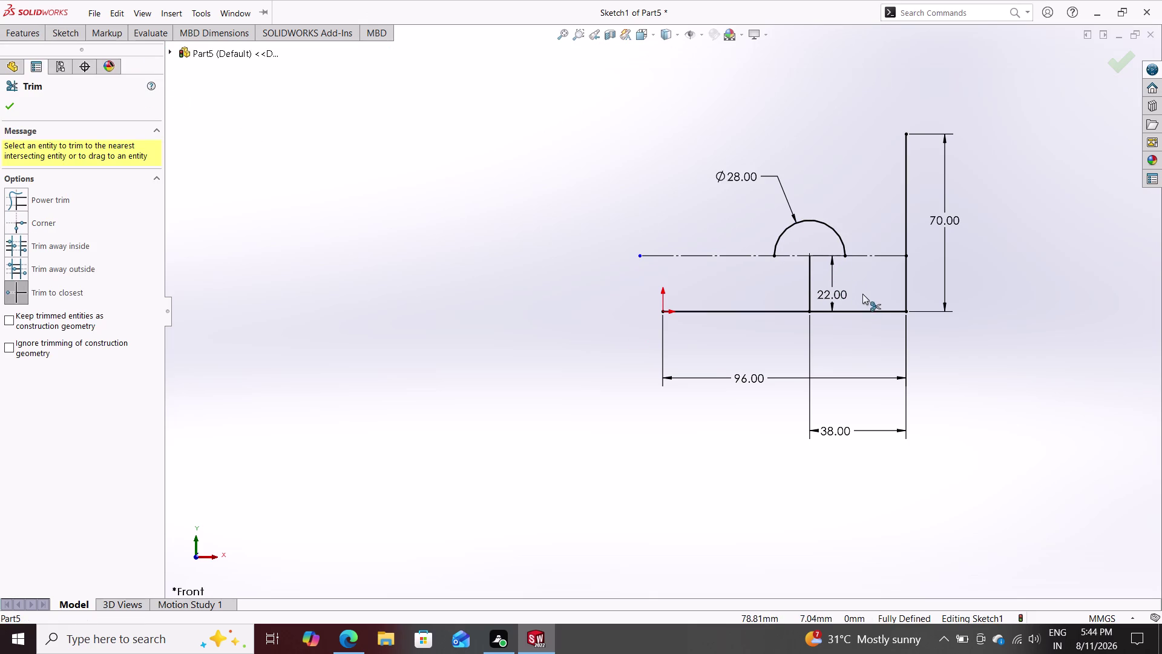
key(Escape)
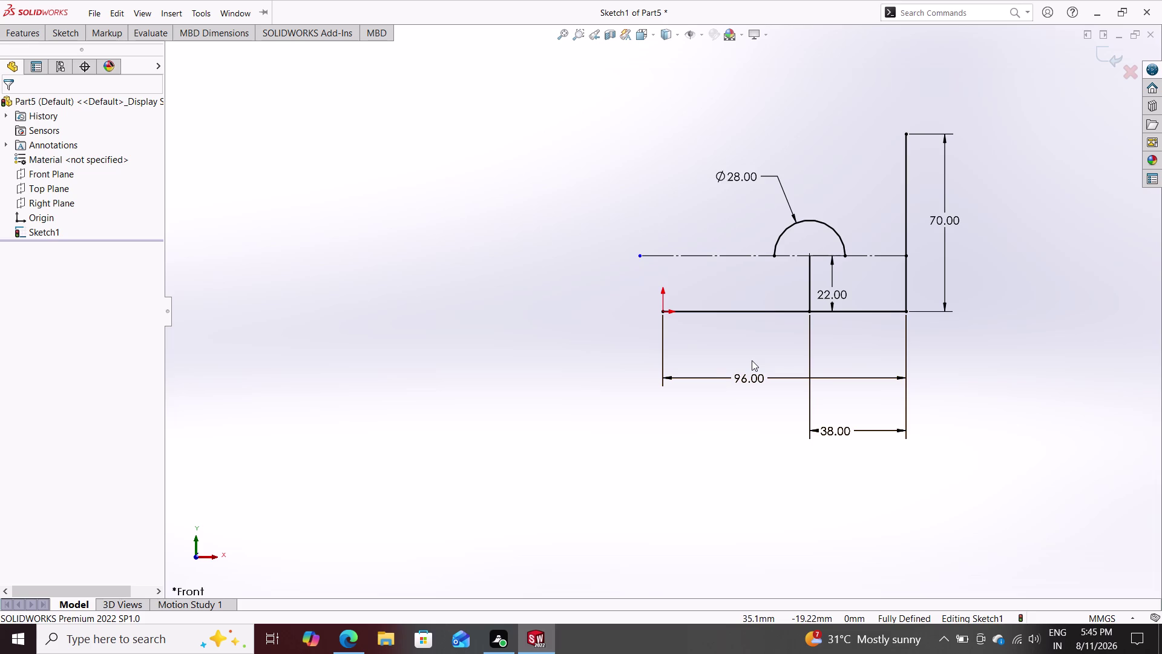
Draw a short line from the origin to a point partway along the bottom edge.
click(70, 35)
click(110, 51)
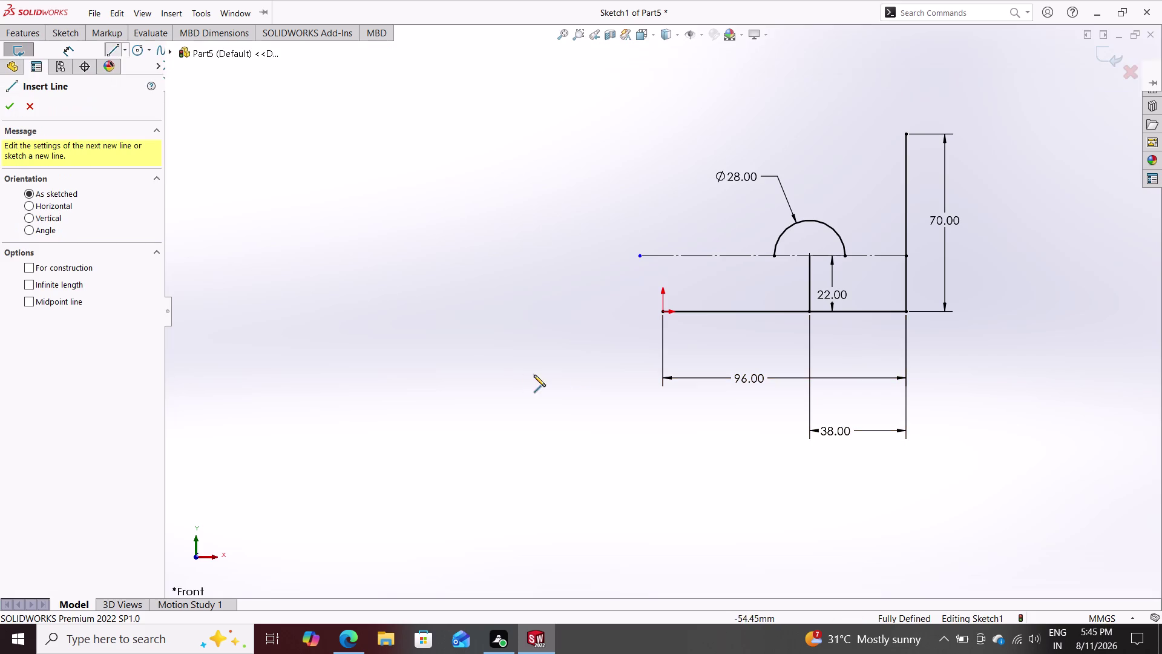
click(661, 309)
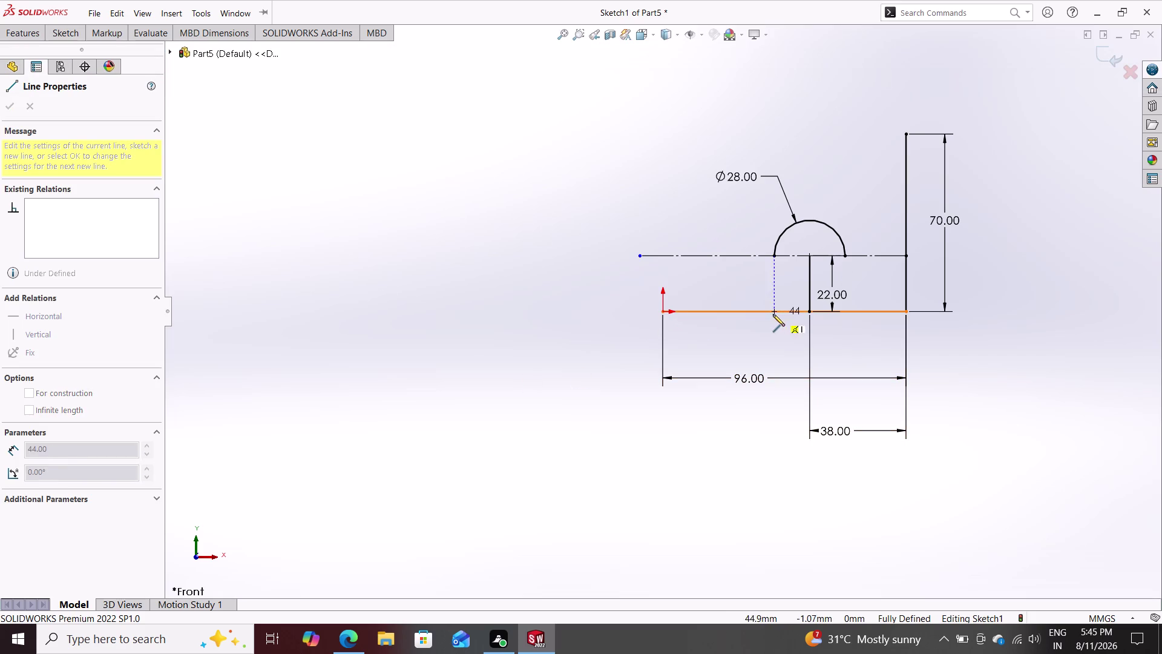
click(736, 312)
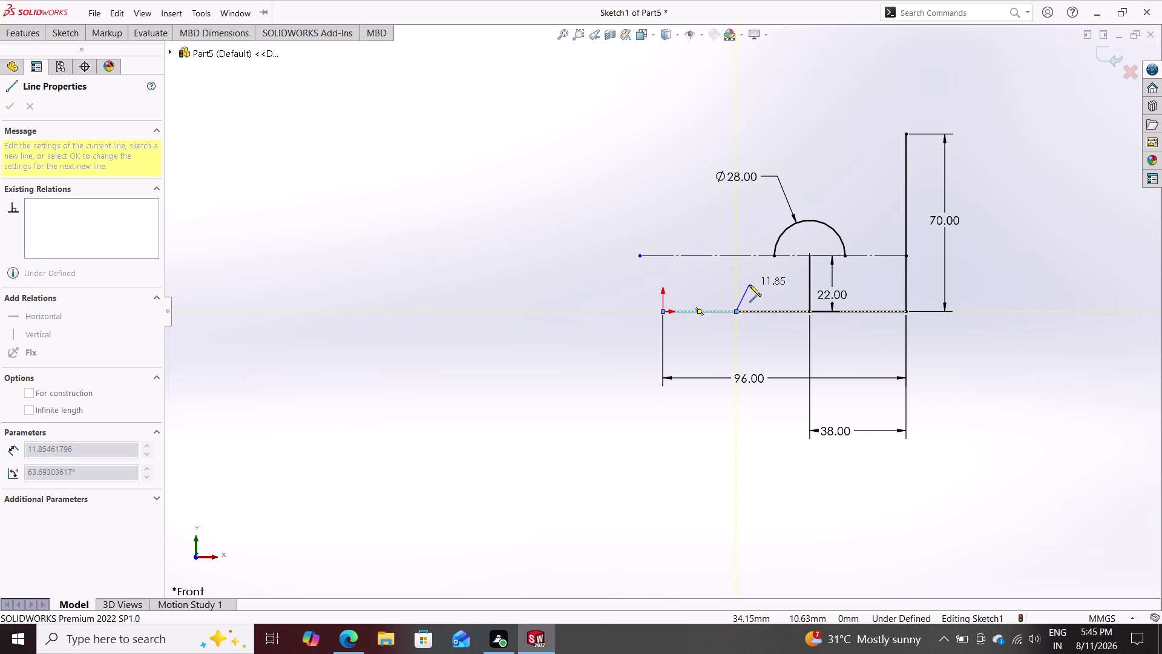
key(Escape)
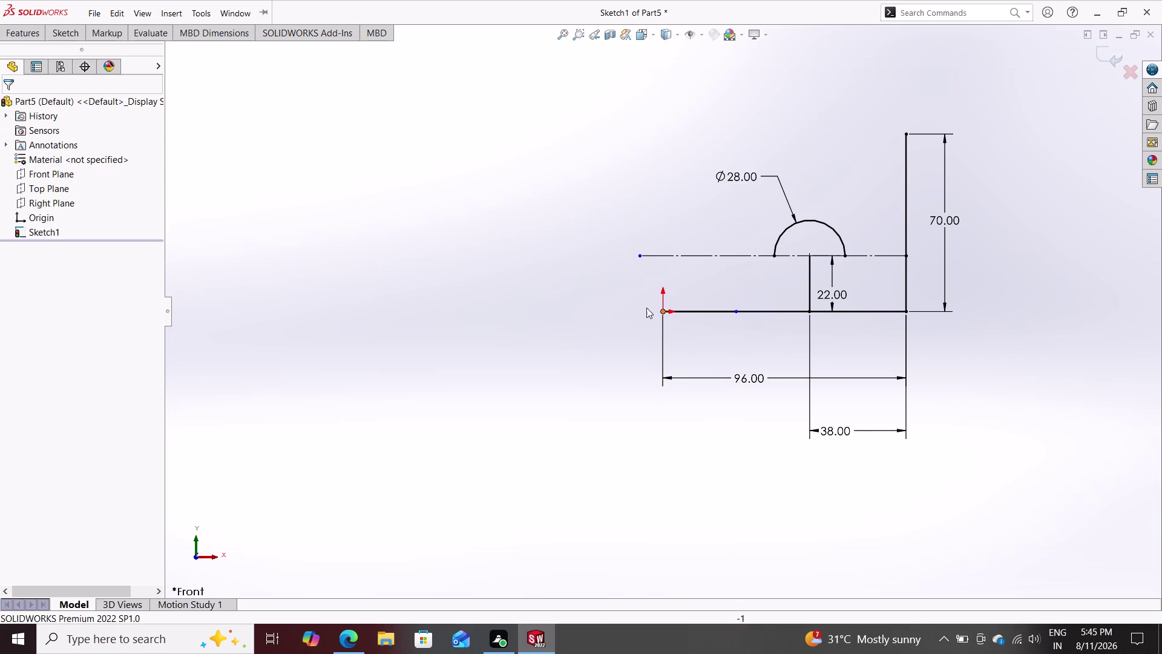
Inspect the 96 mm bottom line and the new point placed on it.
click(68, 30)
click(67, 54)
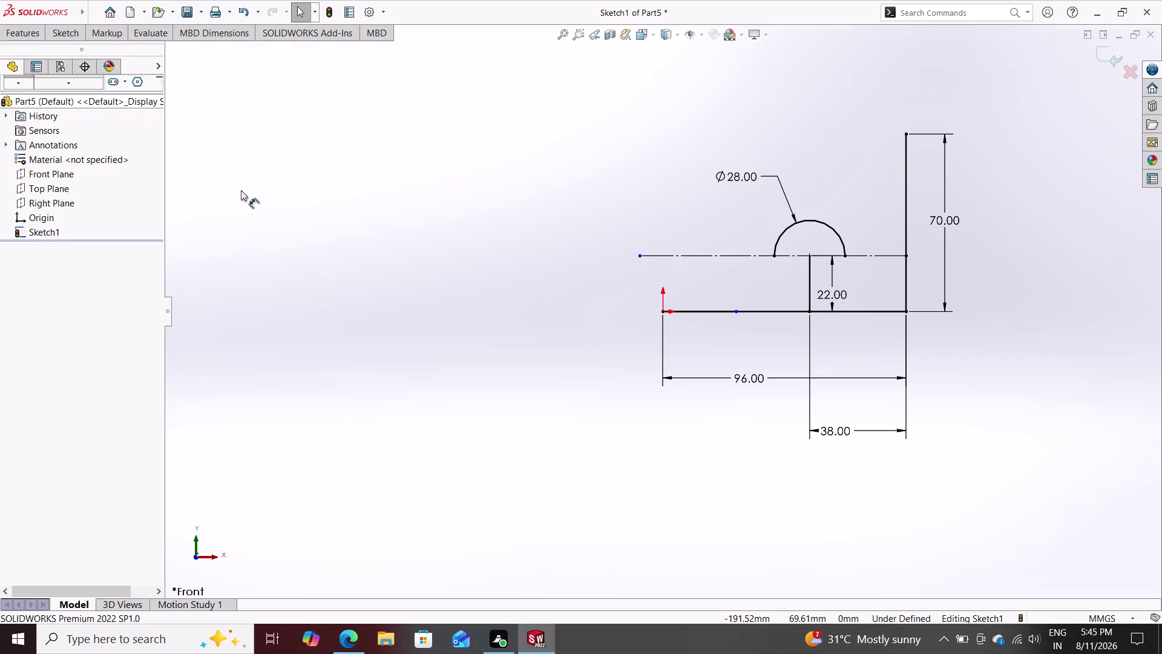
click(698, 313)
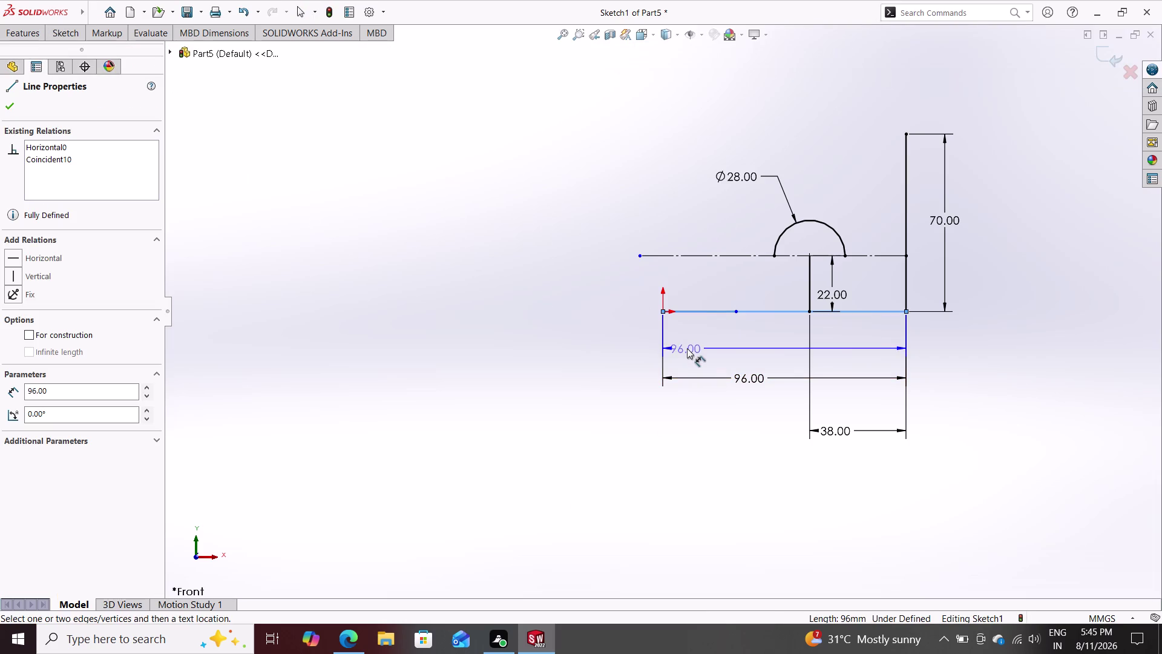
key(Escape)
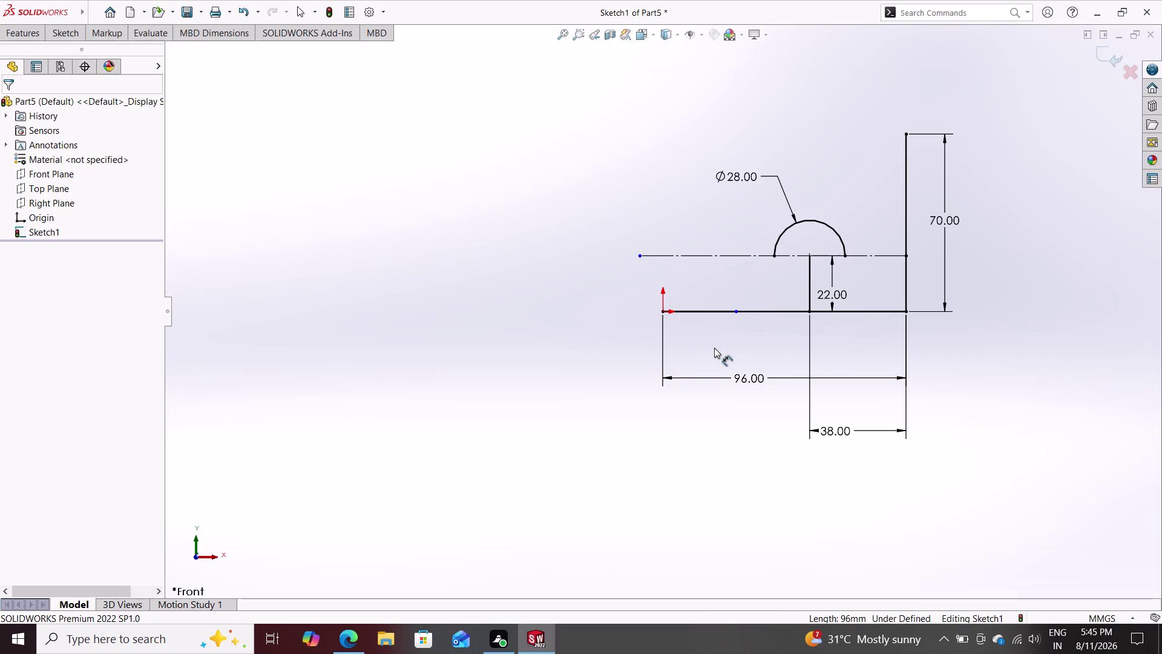
click(71, 33)
double_click(86, 49)
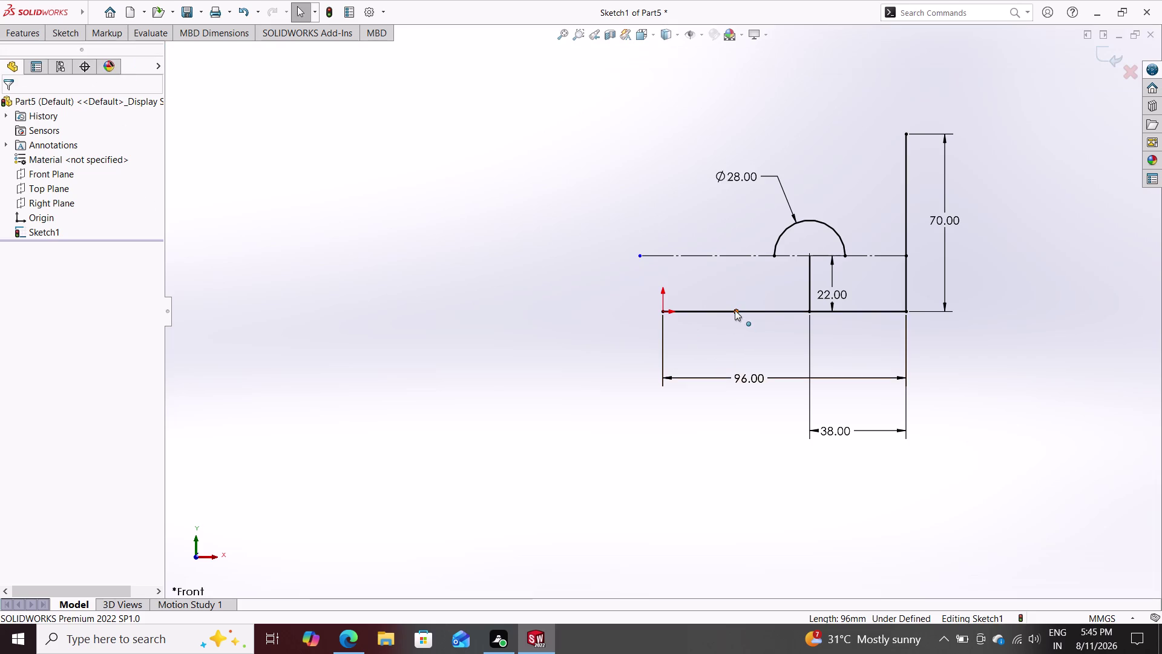
click(734, 310)
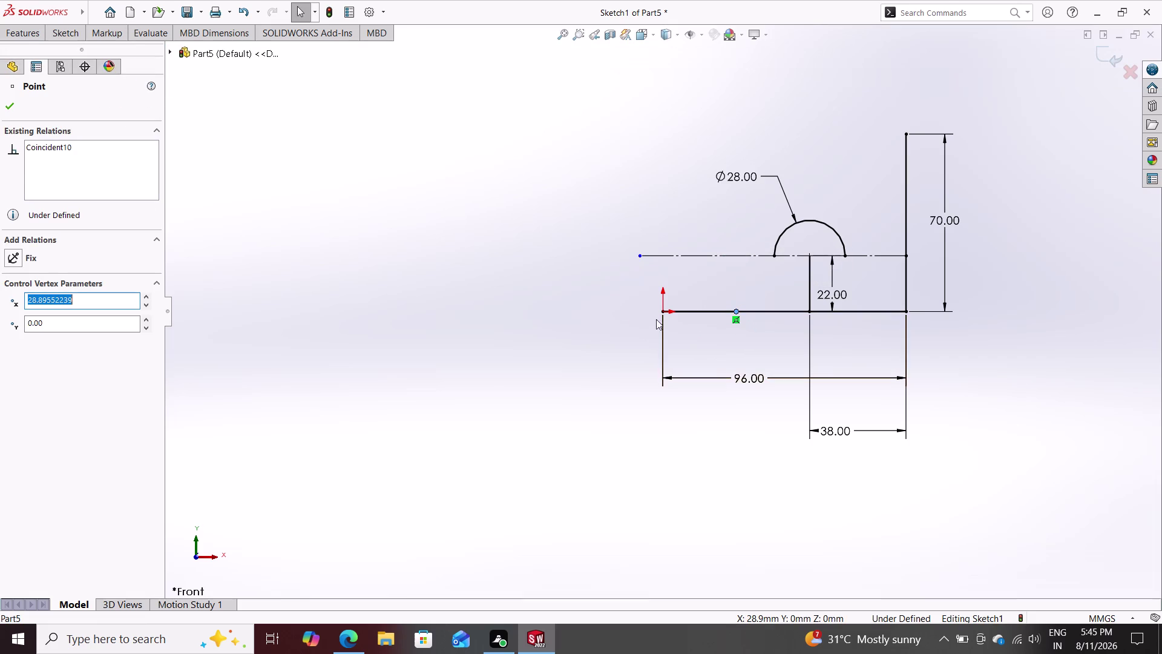
click(664, 311)
key(Escape)
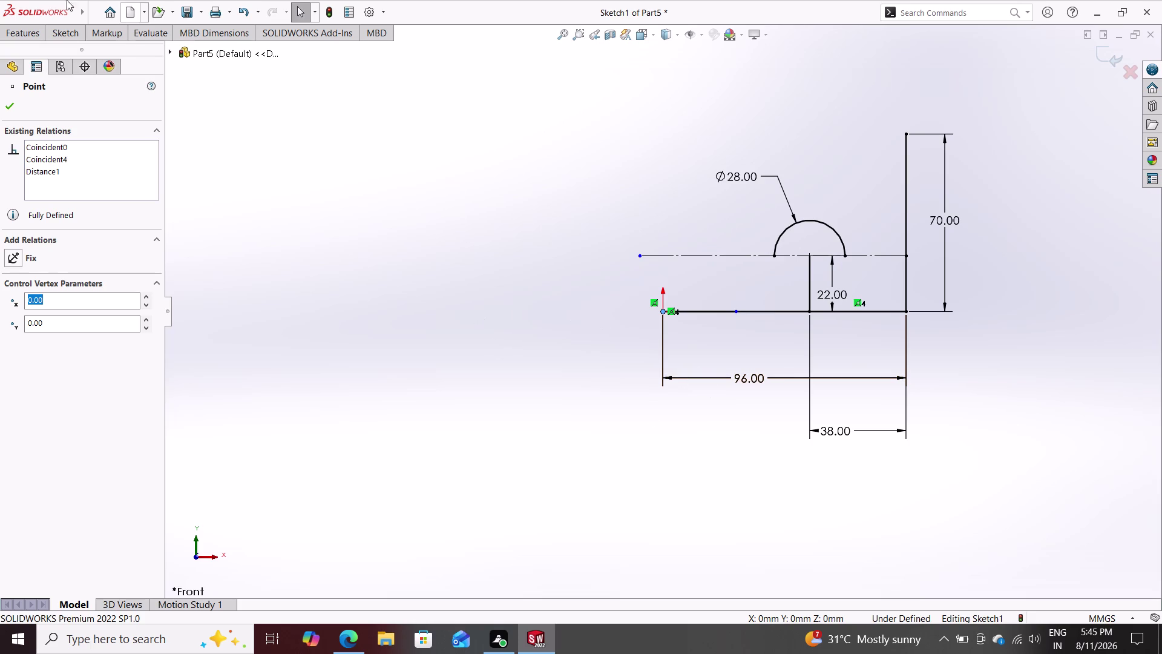
Dimension the base-line point 20 mm from the line's left end at the origin.
click(60, 38)
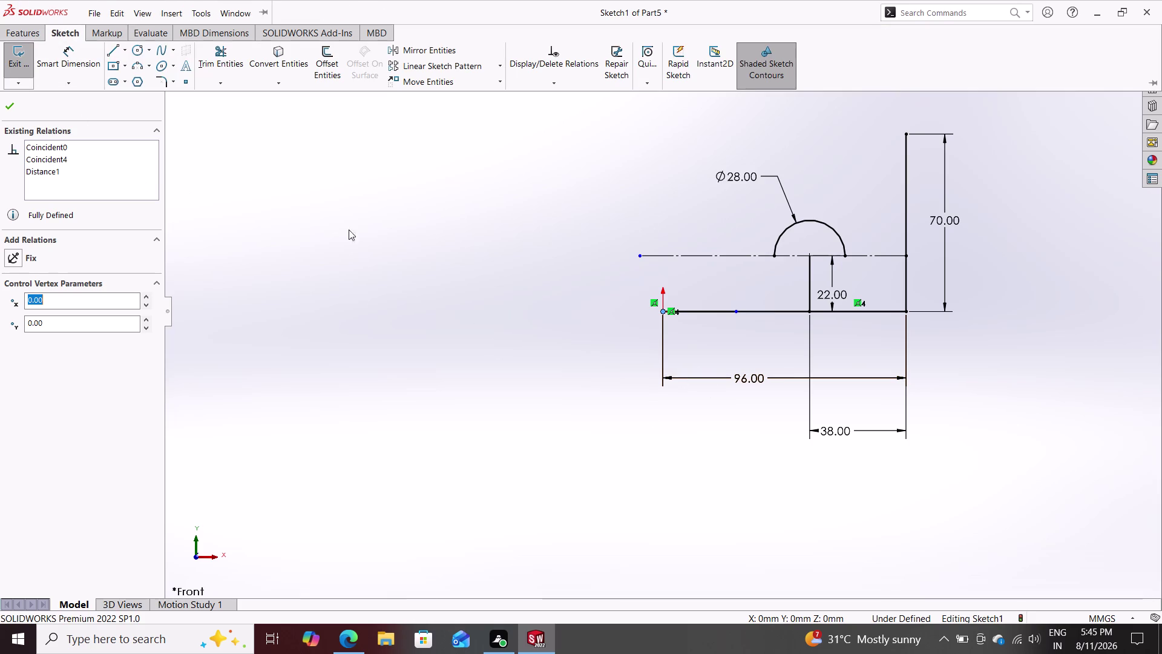
click(57, 66)
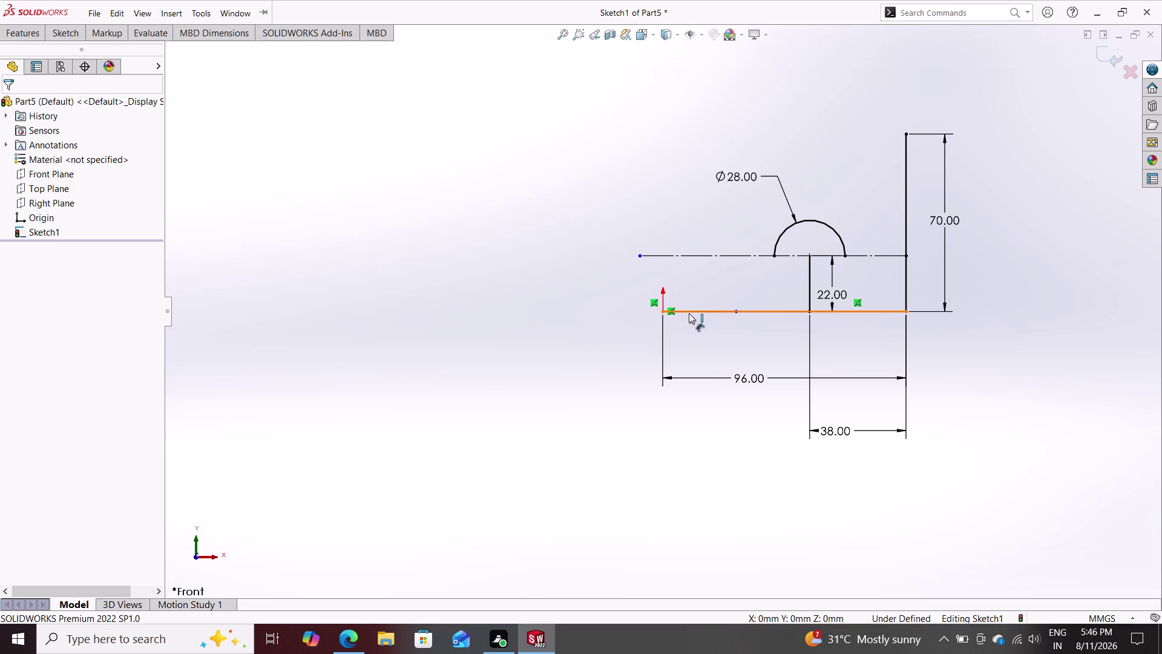
click(737, 312)
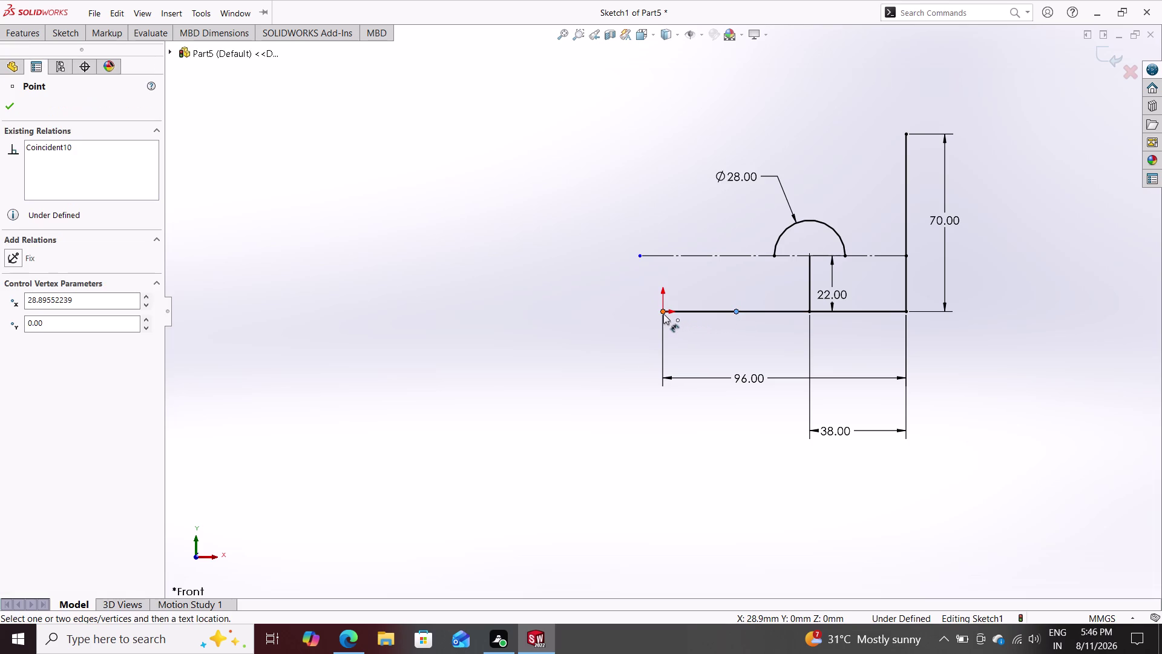
click(662, 311)
click(692, 349)
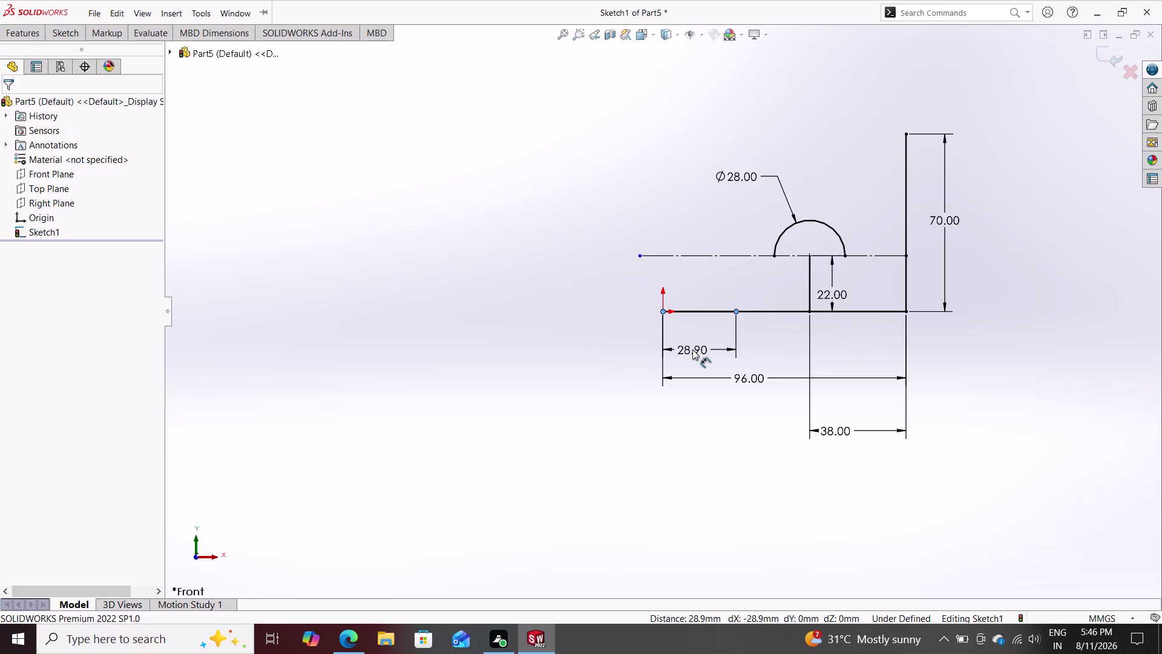
text(2)
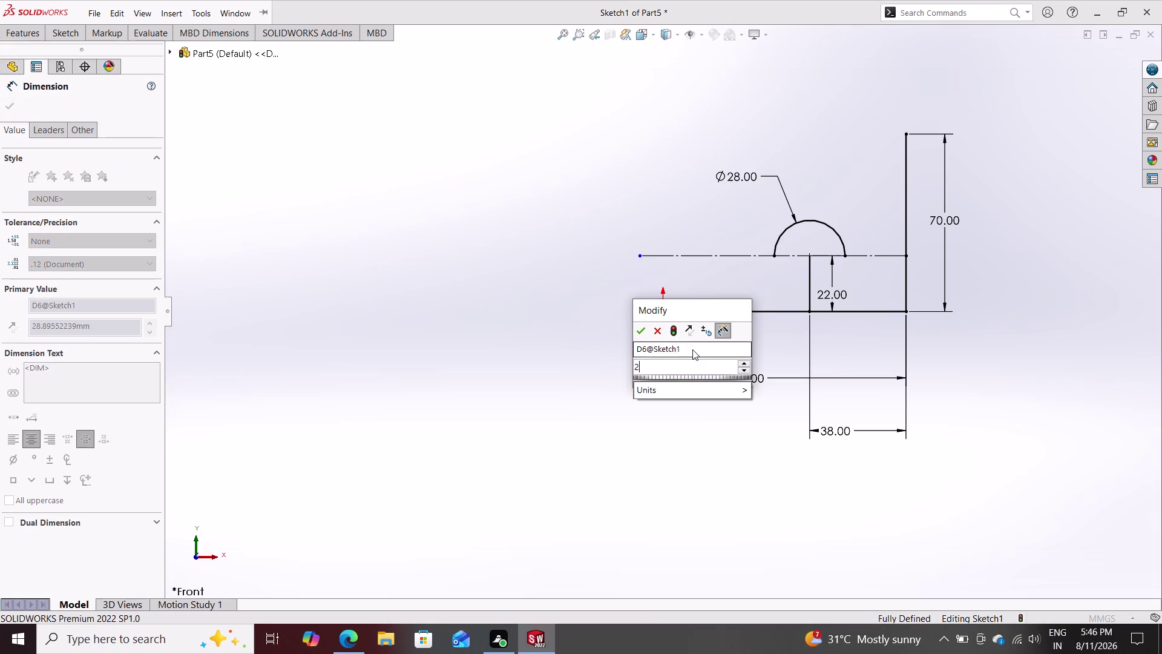
text(0)
key(Return)
key(Escape)
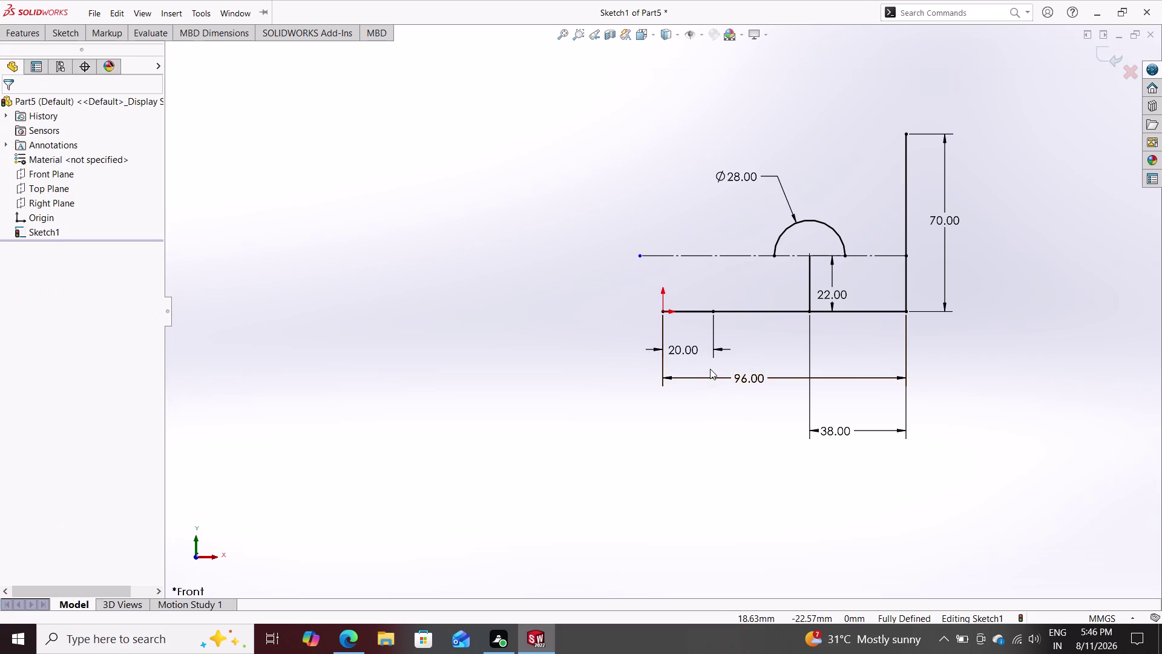
click(60, 30)
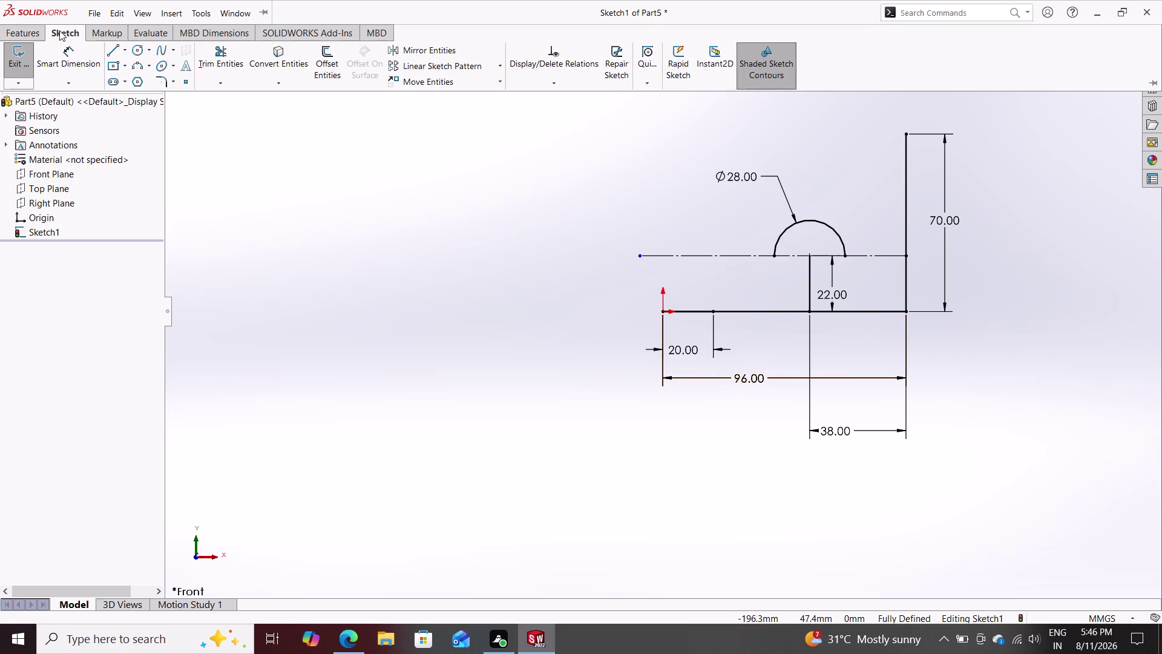
Draw a circle centred on the centerline directly above the 20 mm point.
click(142, 51)
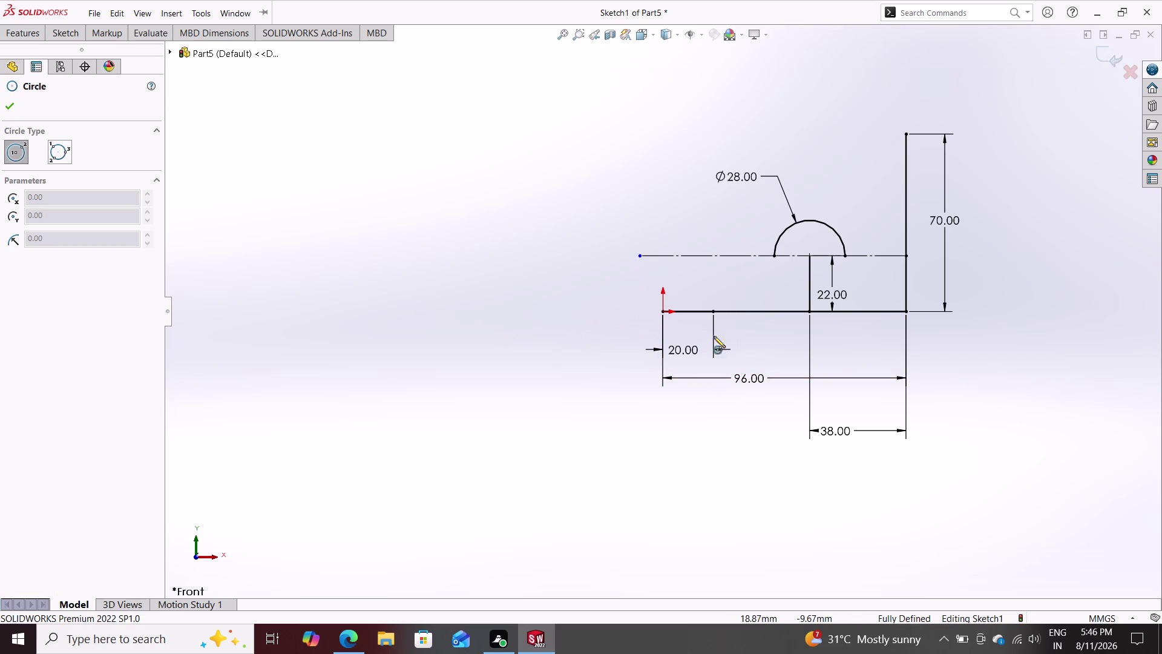
click(713, 256)
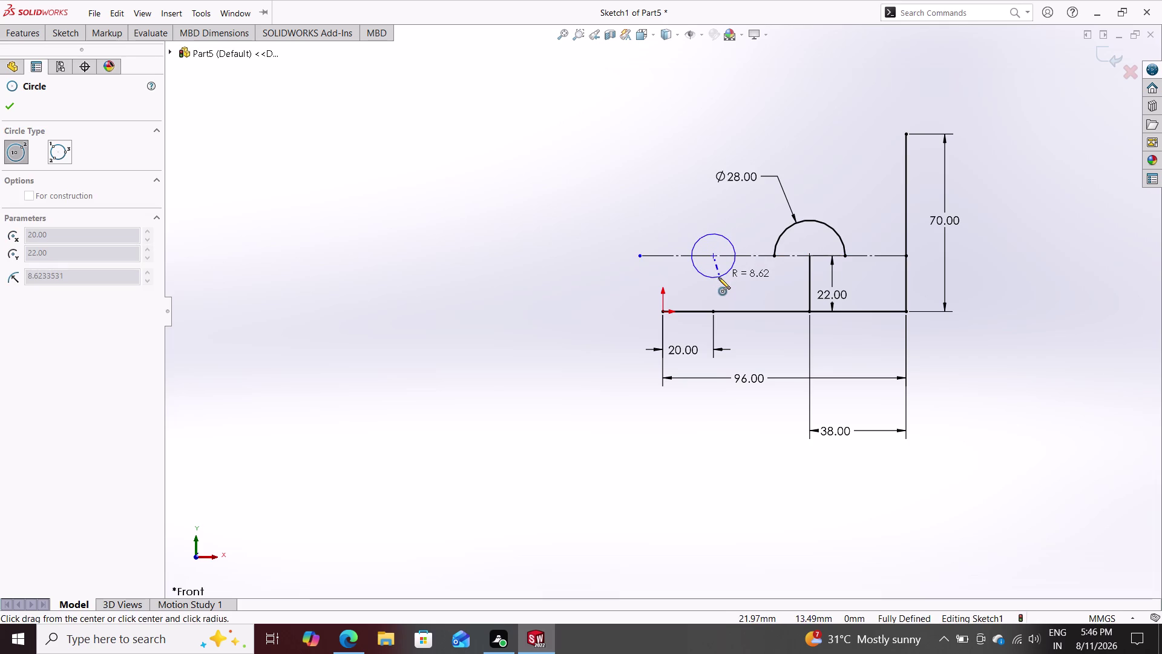
click(722, 280)
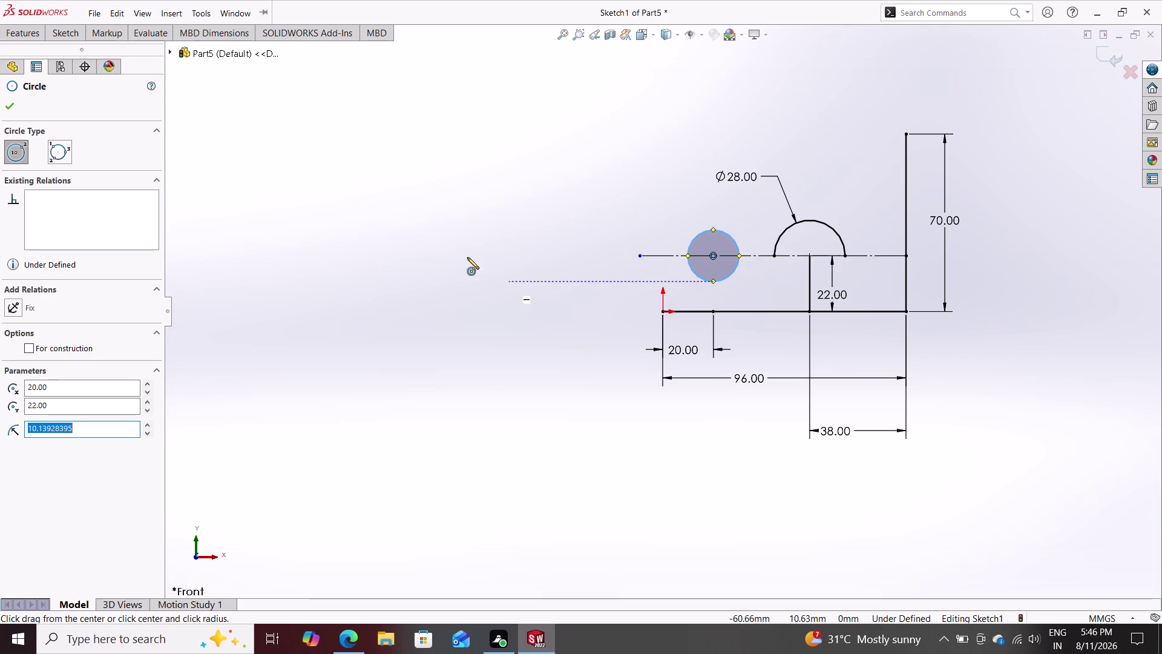
click(66, 29)
Give the new circle a 26 mm diameter dimension.
click(74, 53)
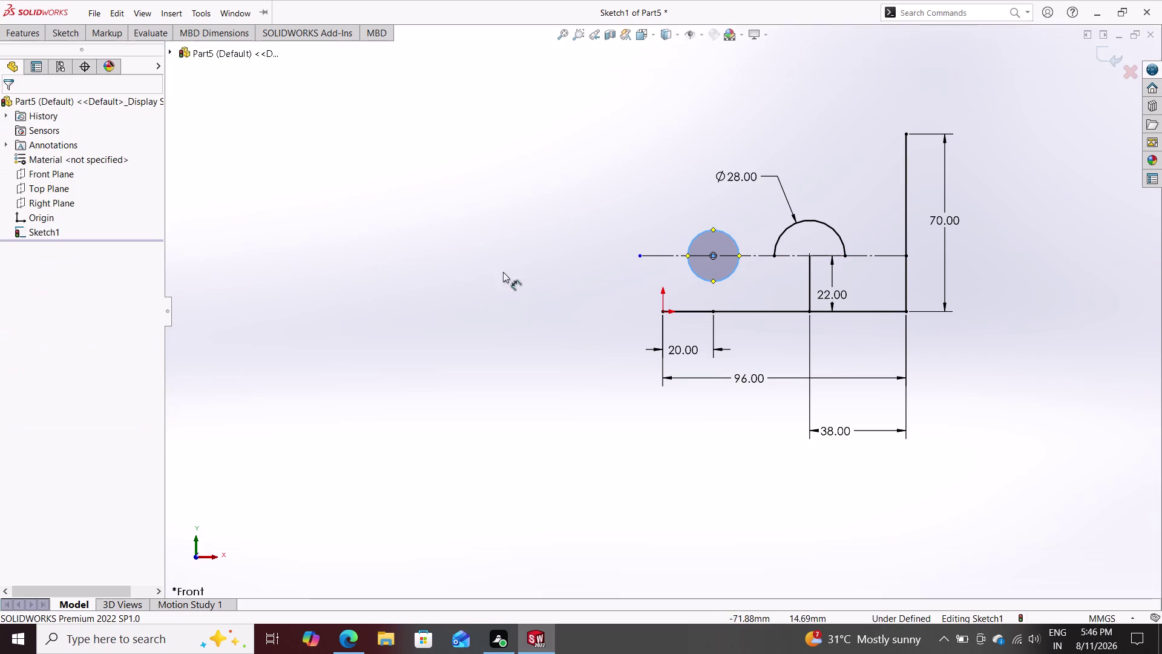
click(701, 232)
click(666, 213)
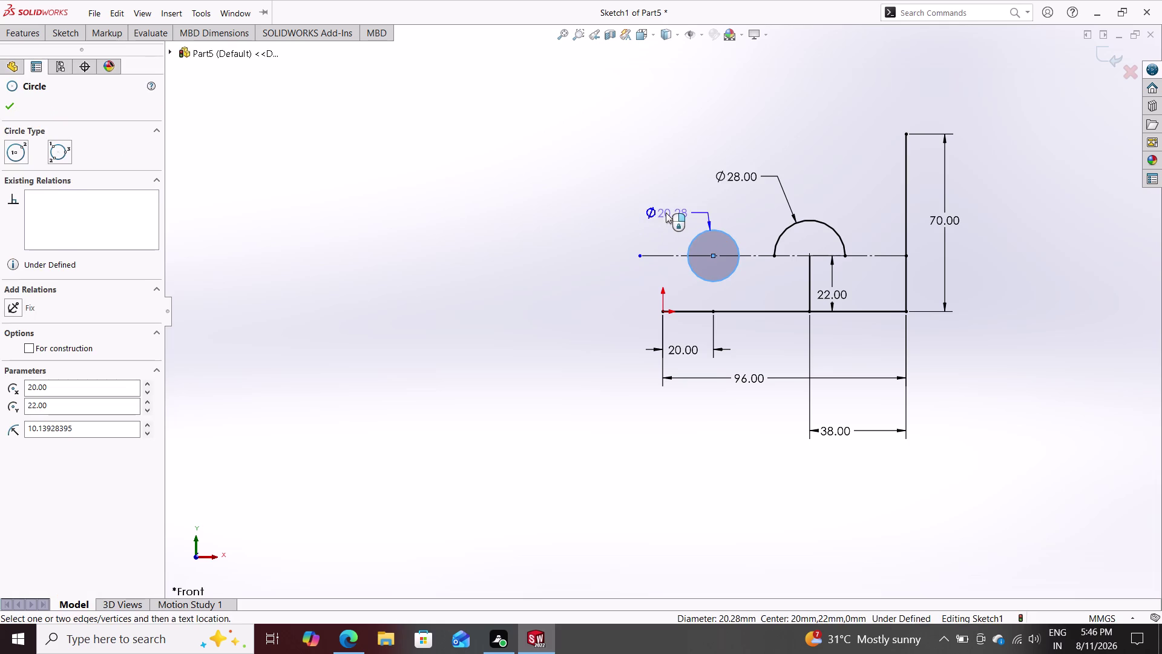
text(26)
key(Return)
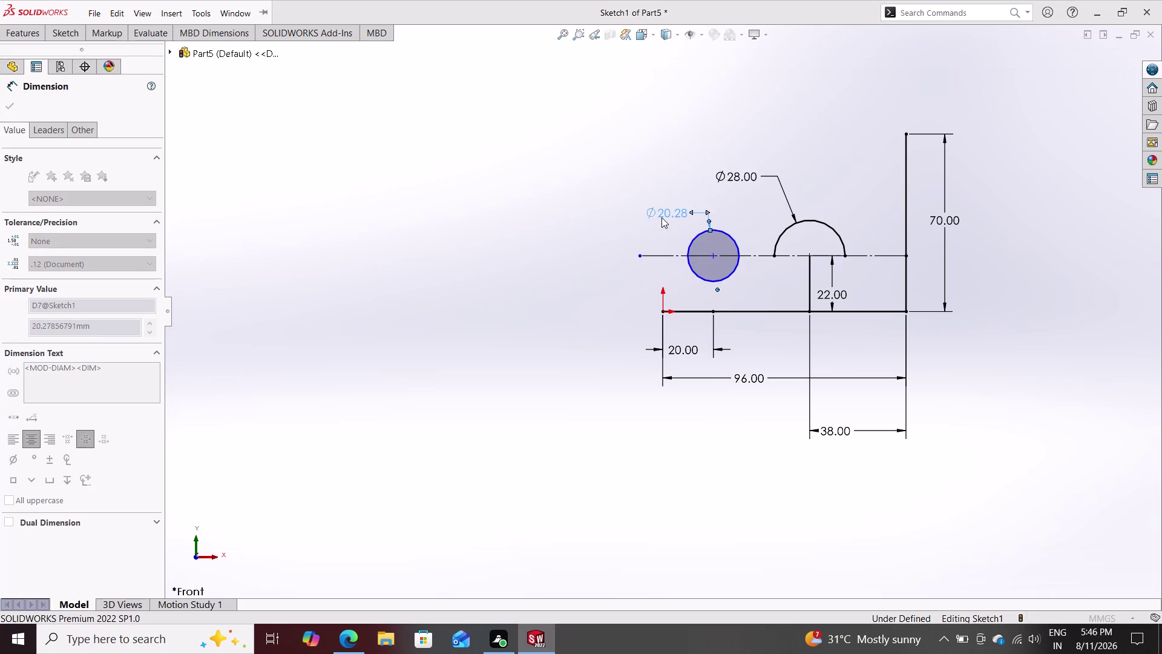
key(Escape)
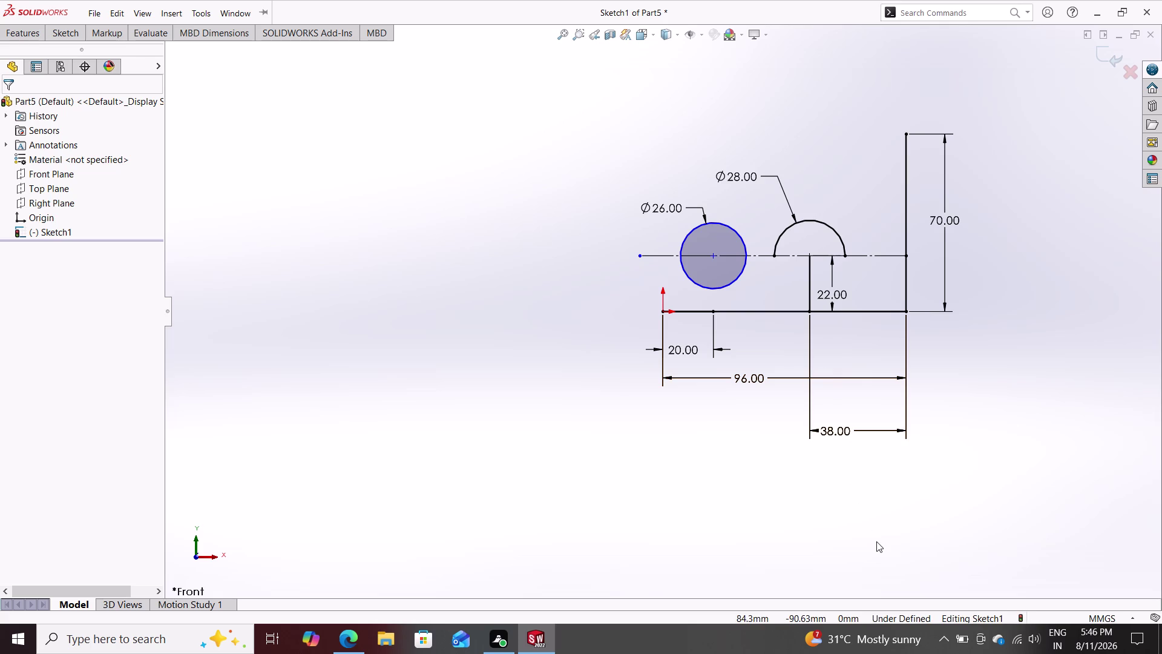
click(81, 31)
Draw a vertical line rising straight up from the origin.
click(110, 54)
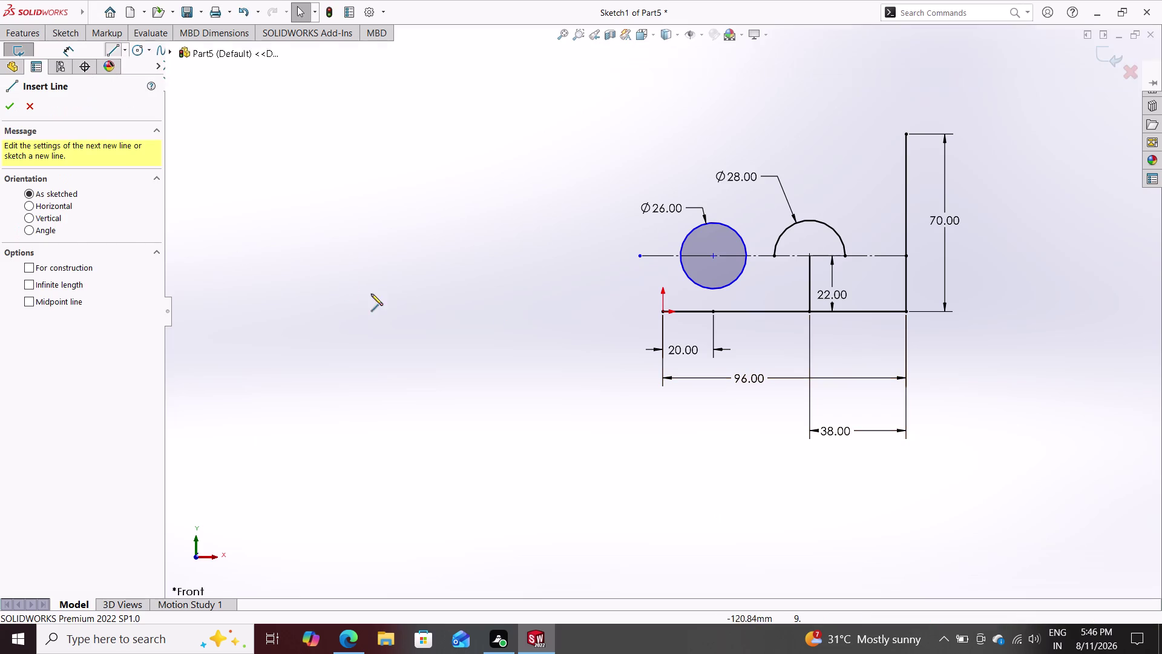
click(661, 309)
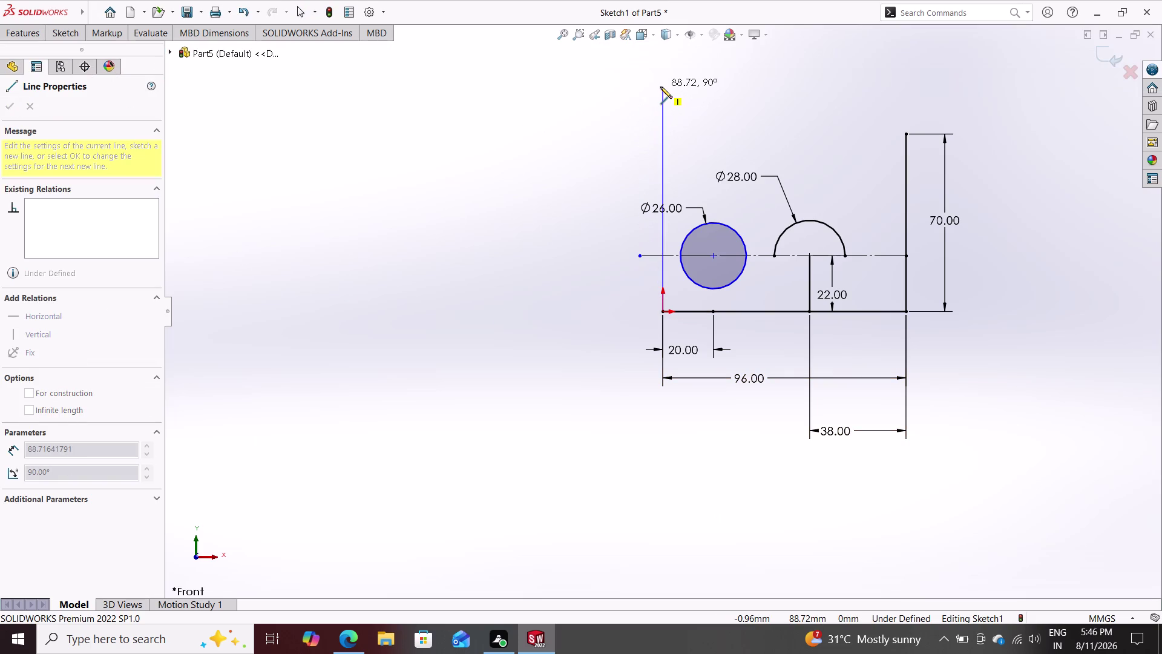
click(661, 80)
key(Escape)
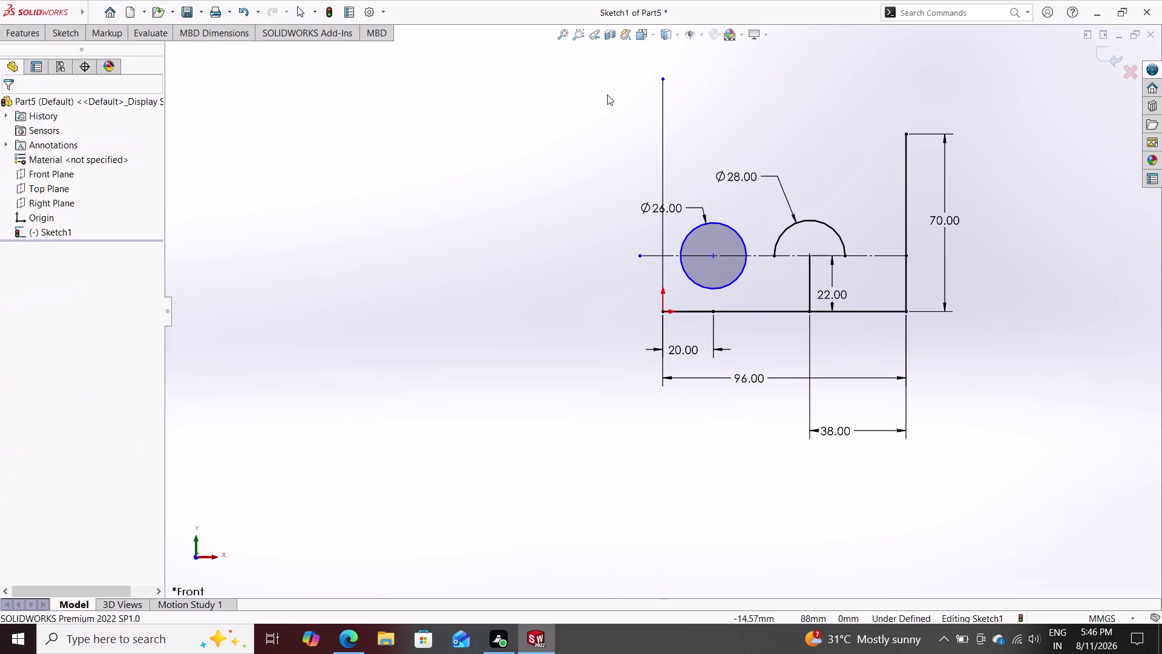
Set the vertical line's length to 144 mm.
click(73, 32)
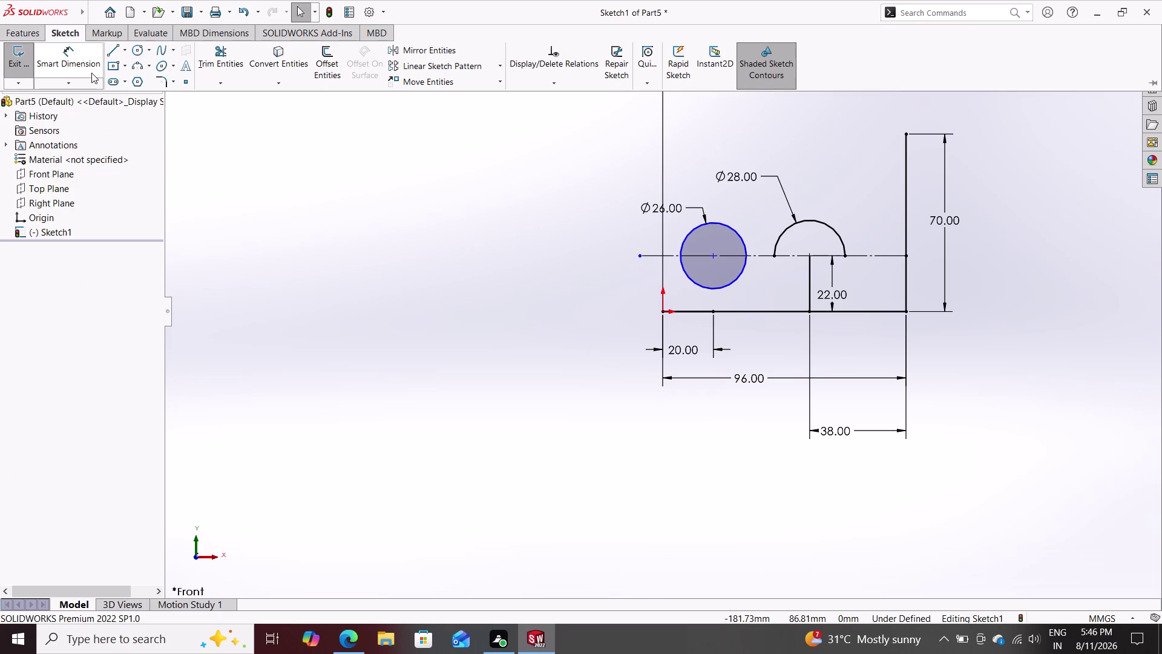
click(78, 66)
click(662, 139)
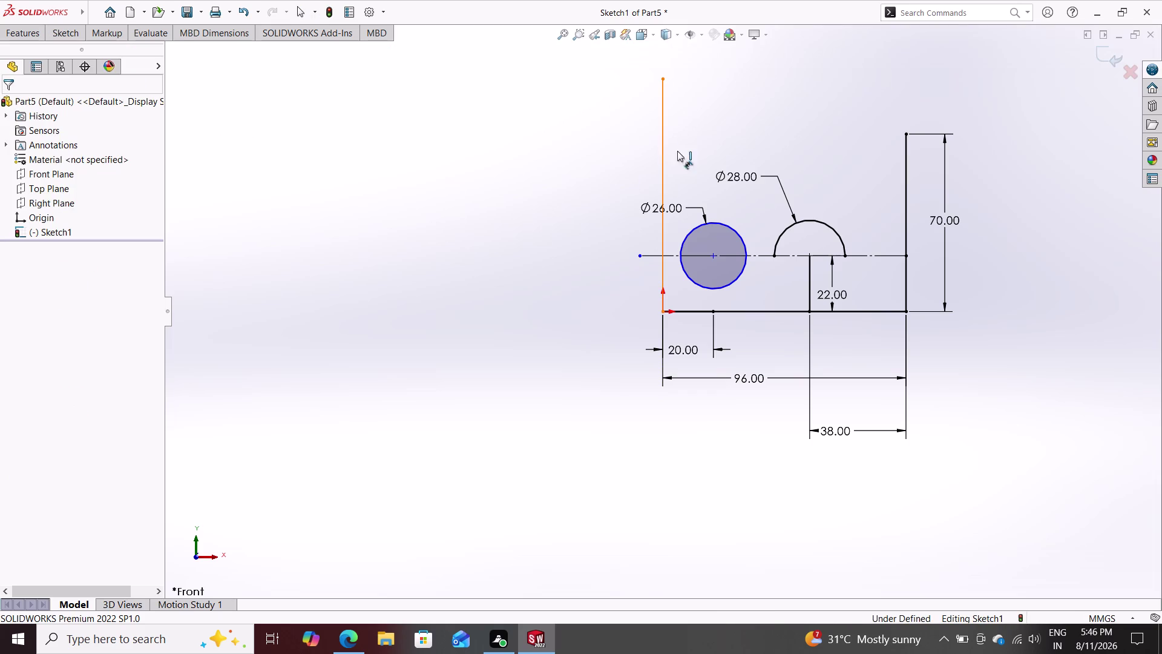
click(695, 159)
text(1)
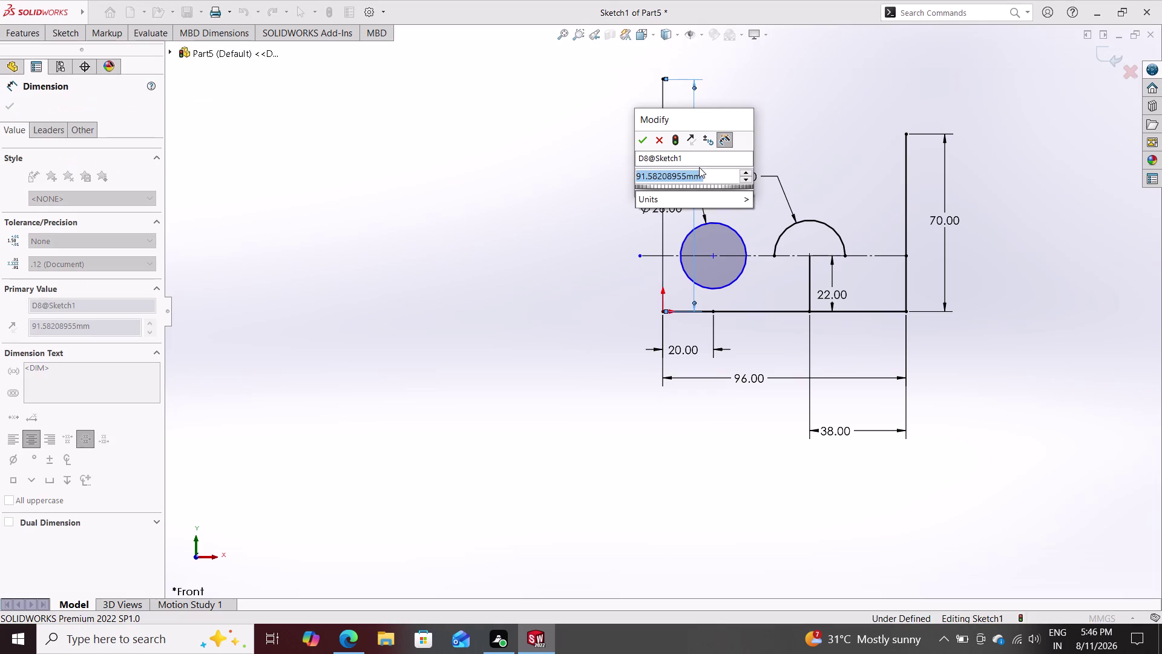
text(44)
key(Return)
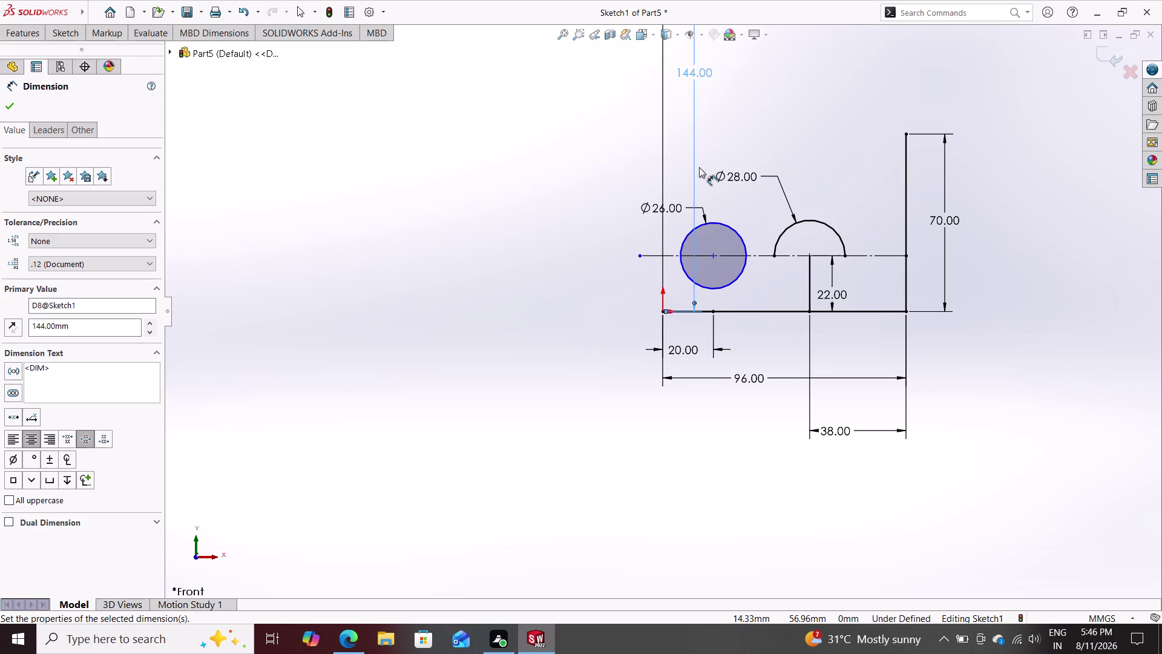
key(Escape)
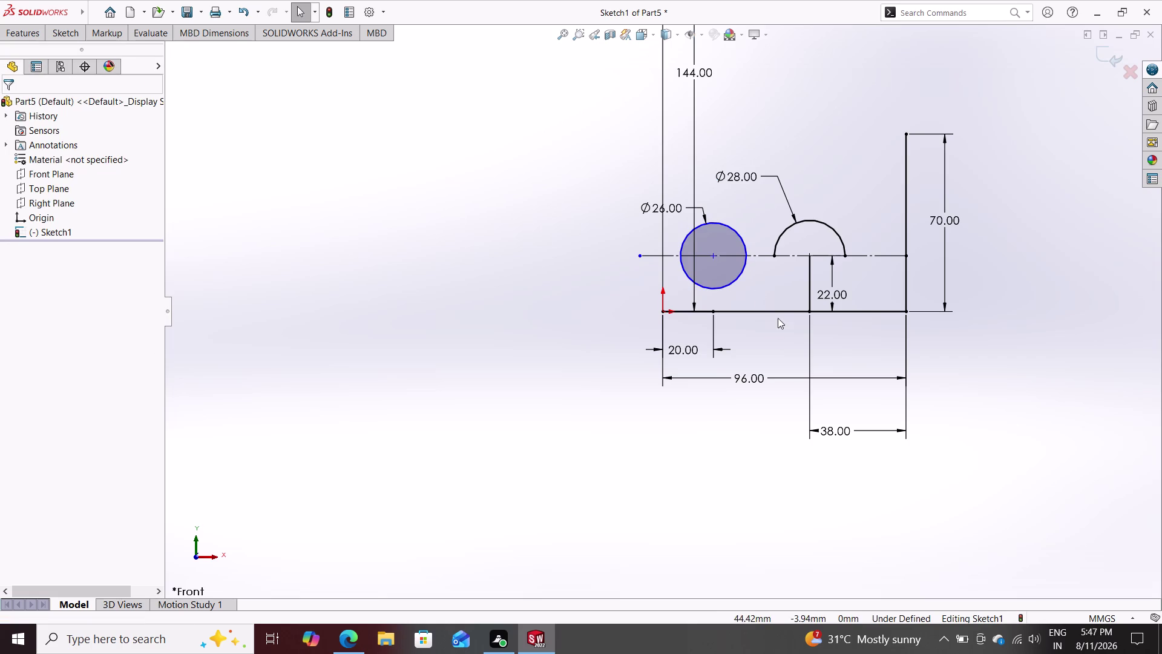
scroll(down, 3)
scroll(down, 3)
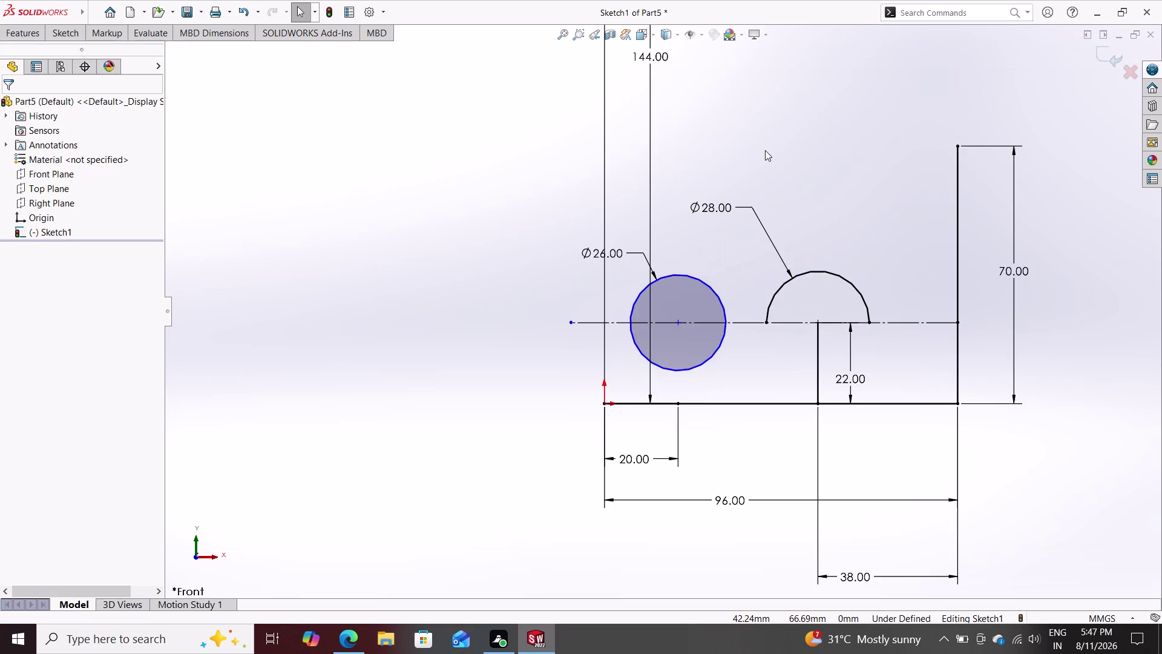
scroll(up, 3)
scroll(up, 3)
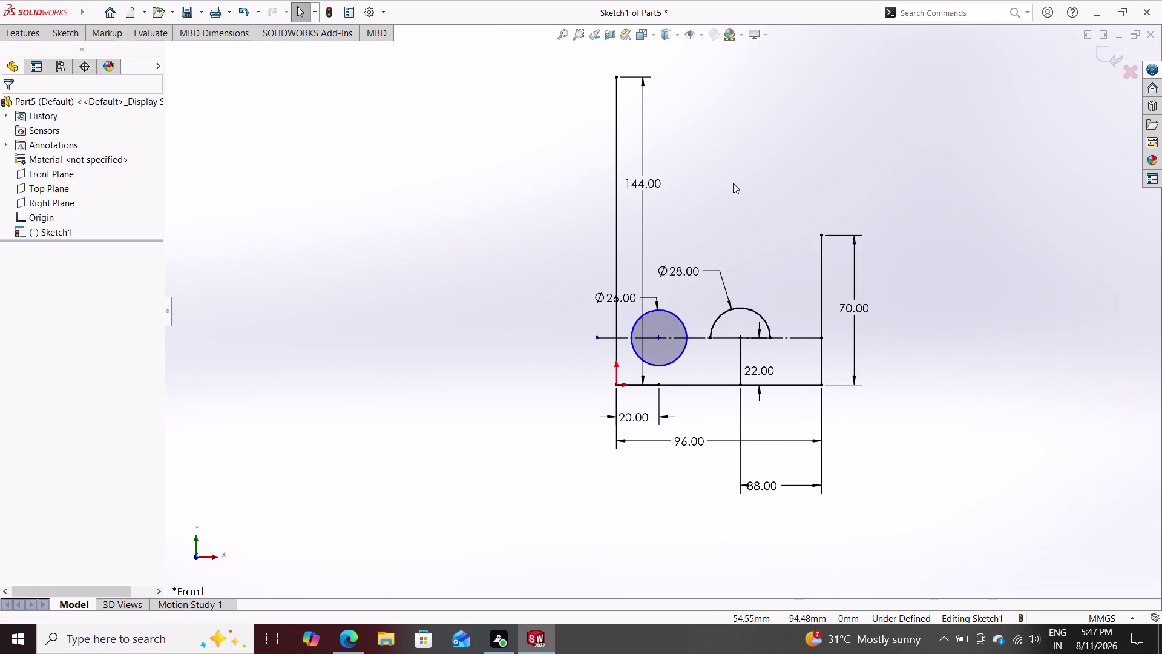
click(59, 31)
click(131, 55)
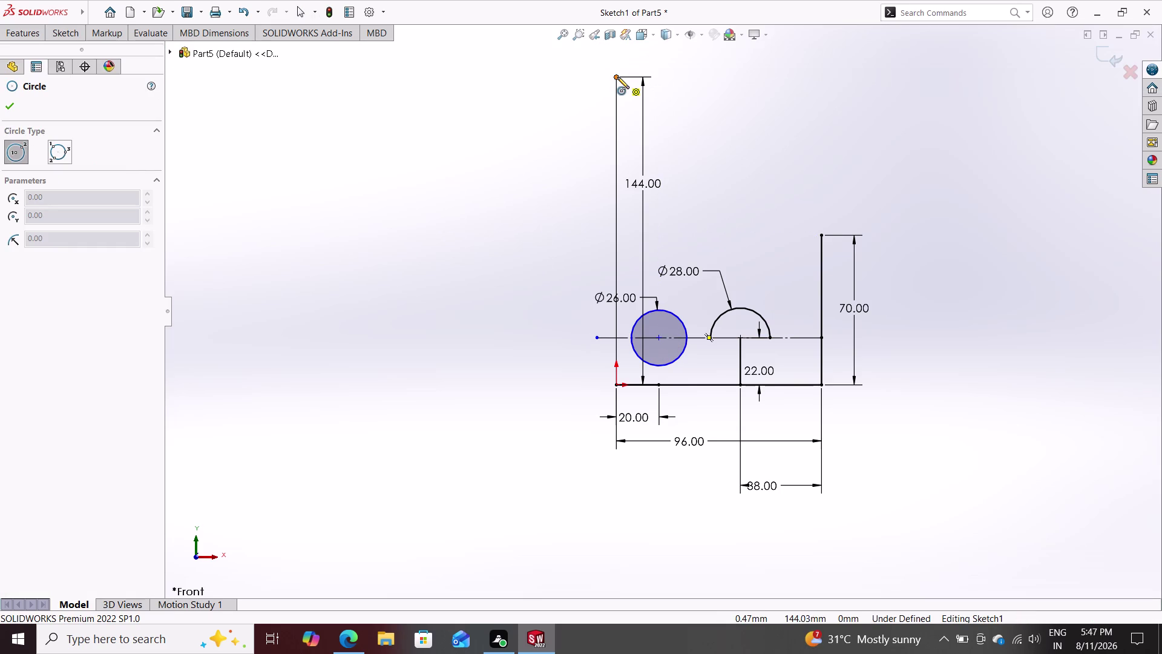
Draw two concentric circles at the top end of the 144 mm line.
click(658, 75)
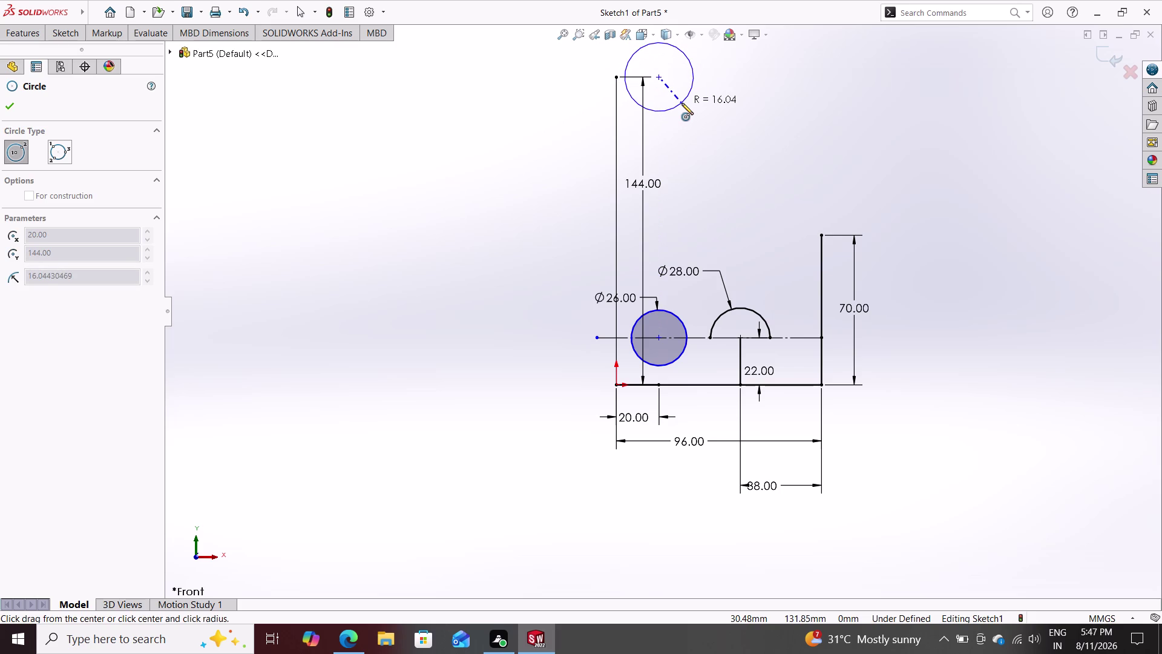
click(681, 102)
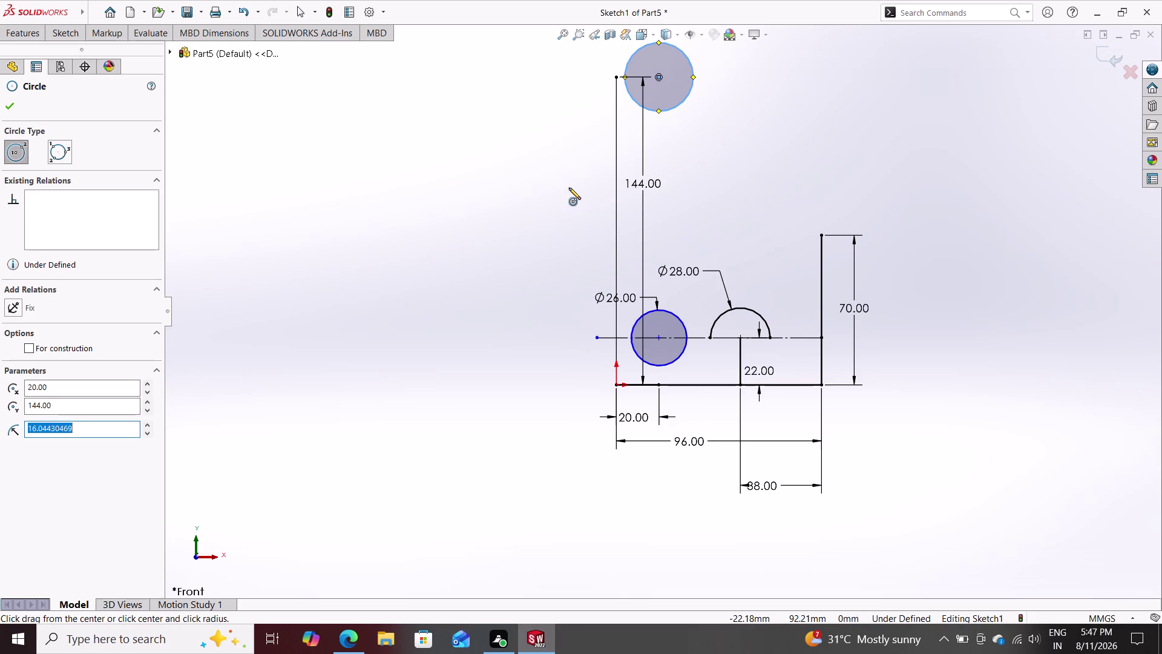
click(59, 36)
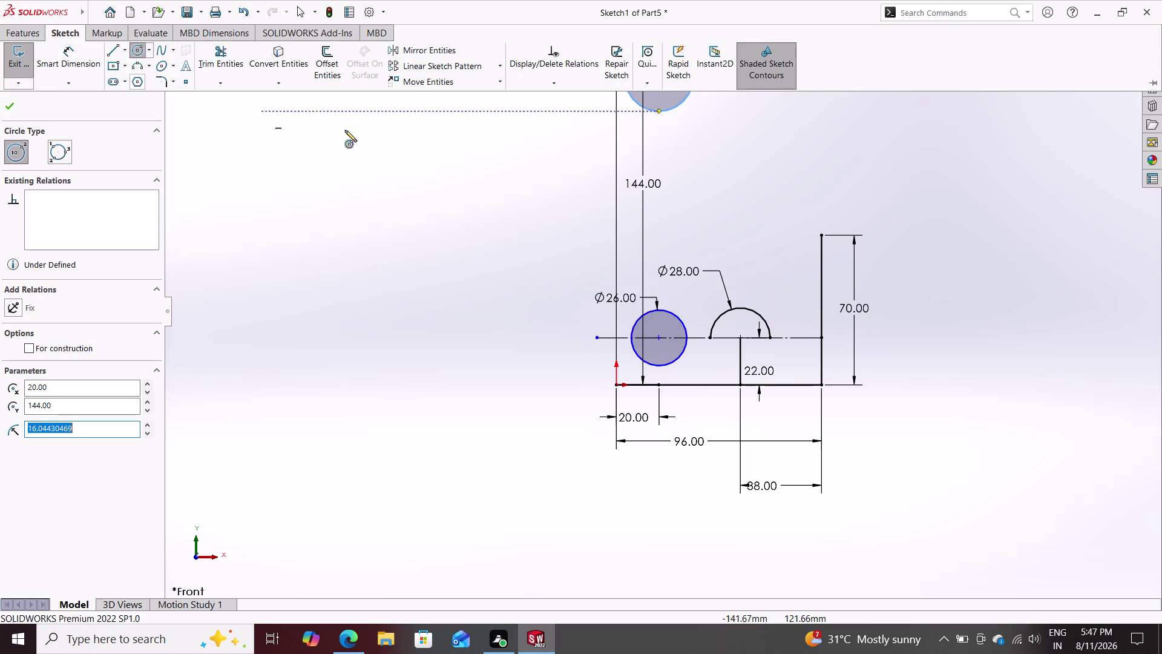
scroll(up, 3)
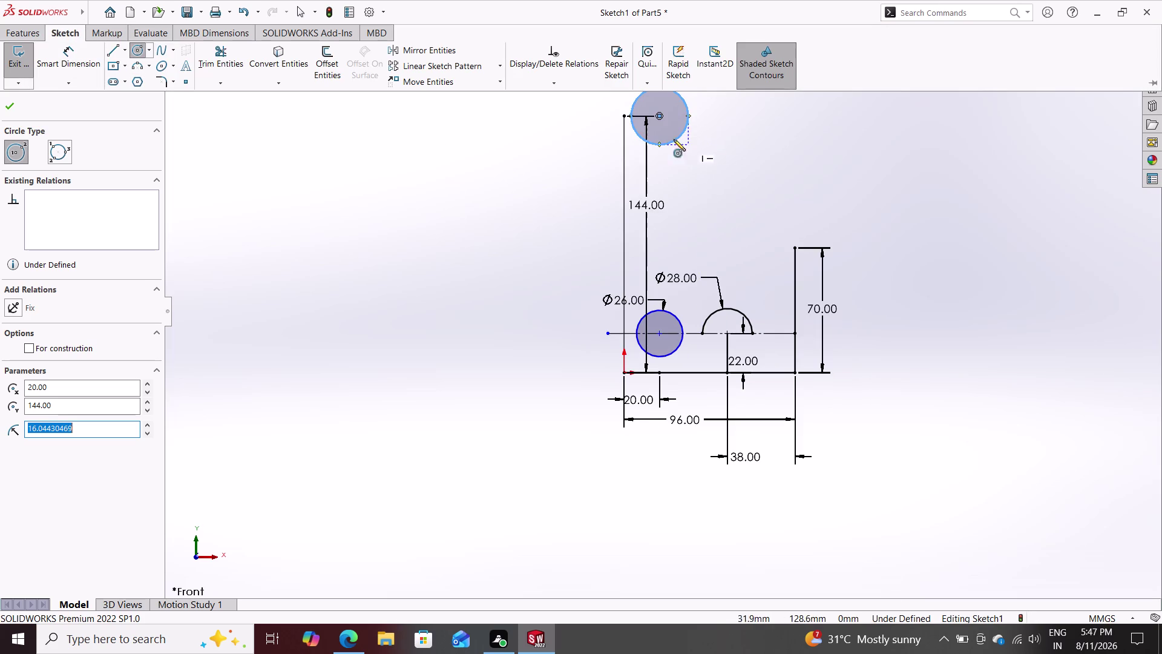
click(659, 117)
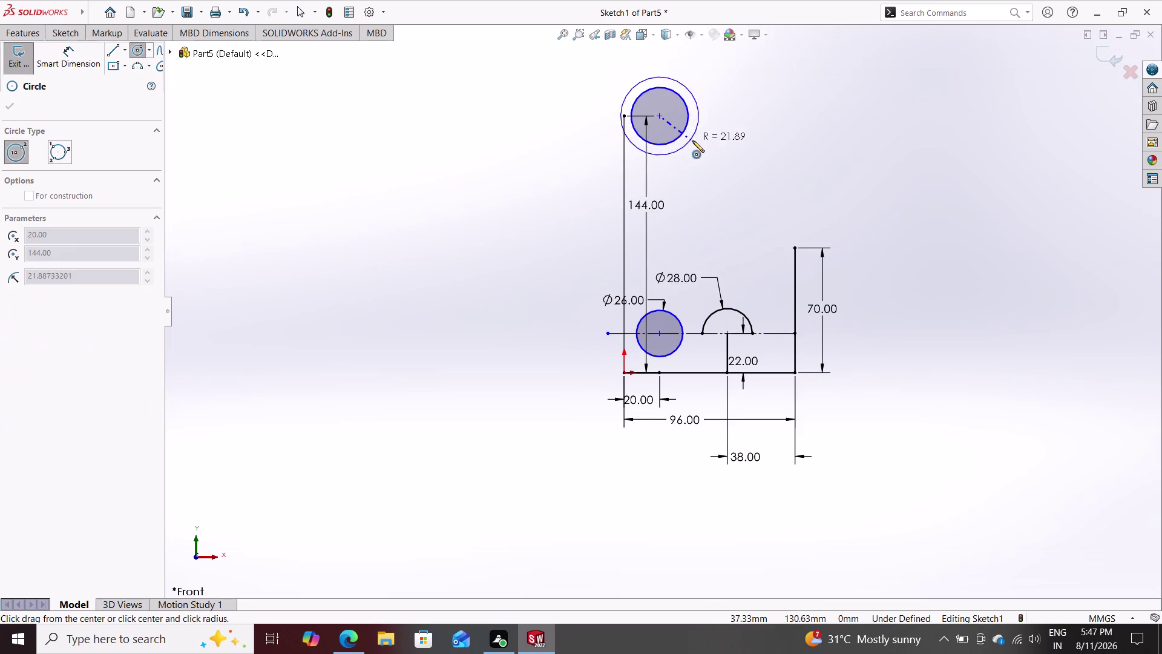
click(702, 144)
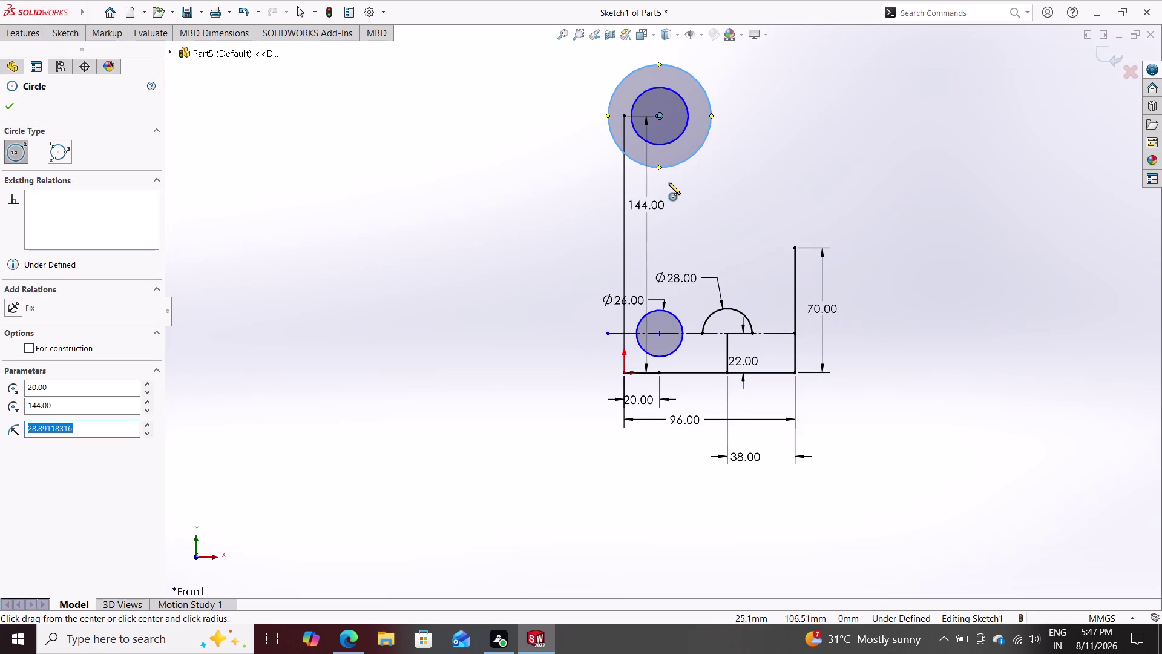
key(Escape)
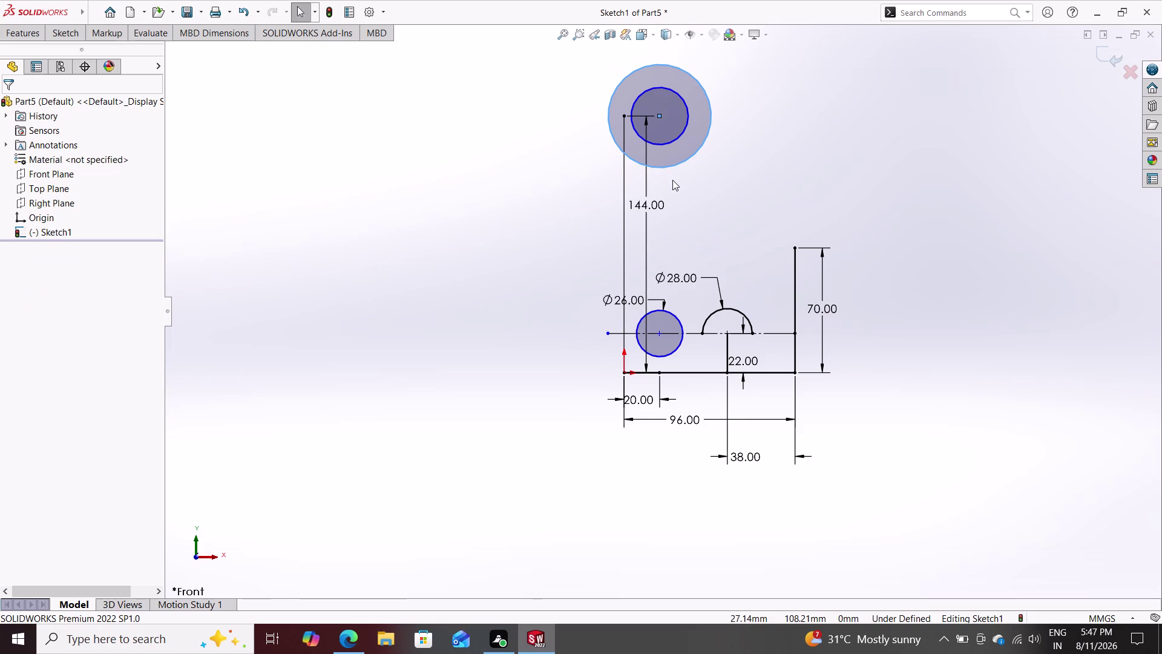
Dimension the inner upper circle to 40 mm diameter.
click(70, 38)
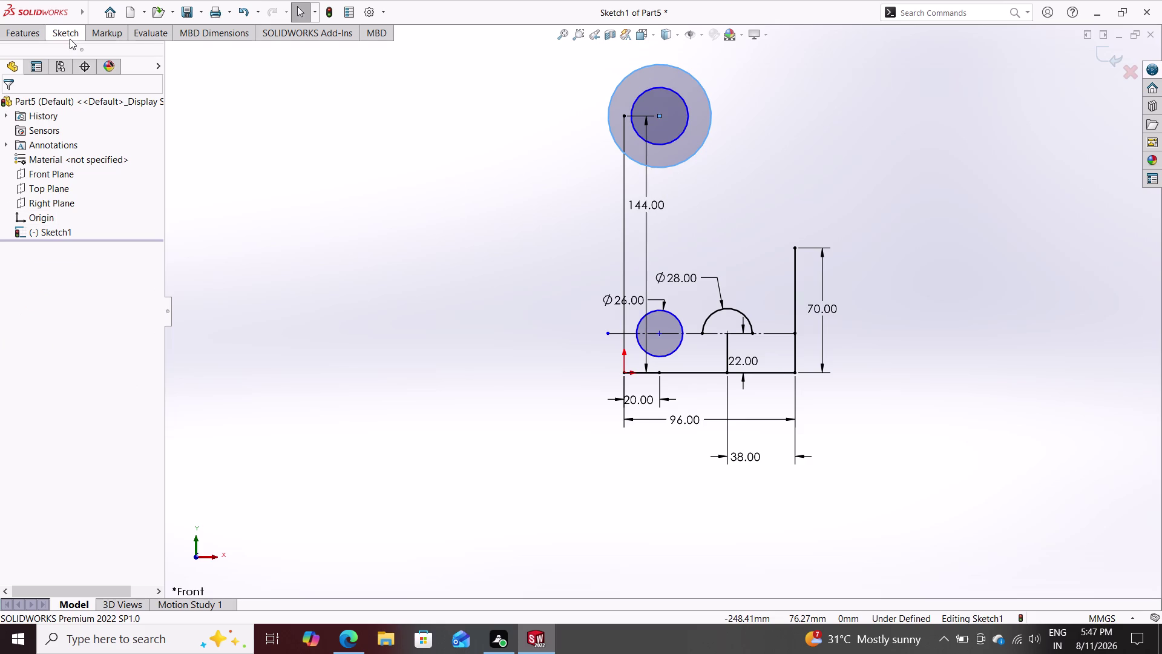
click(77, 54)
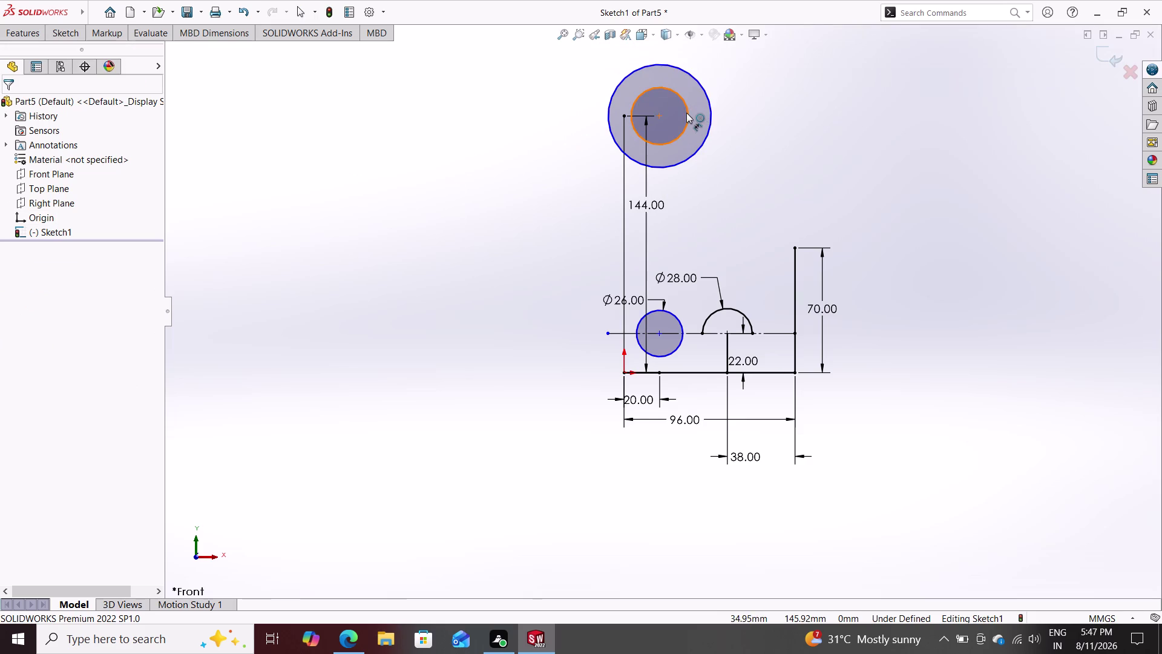
click(686, 112)
click(743, 116)
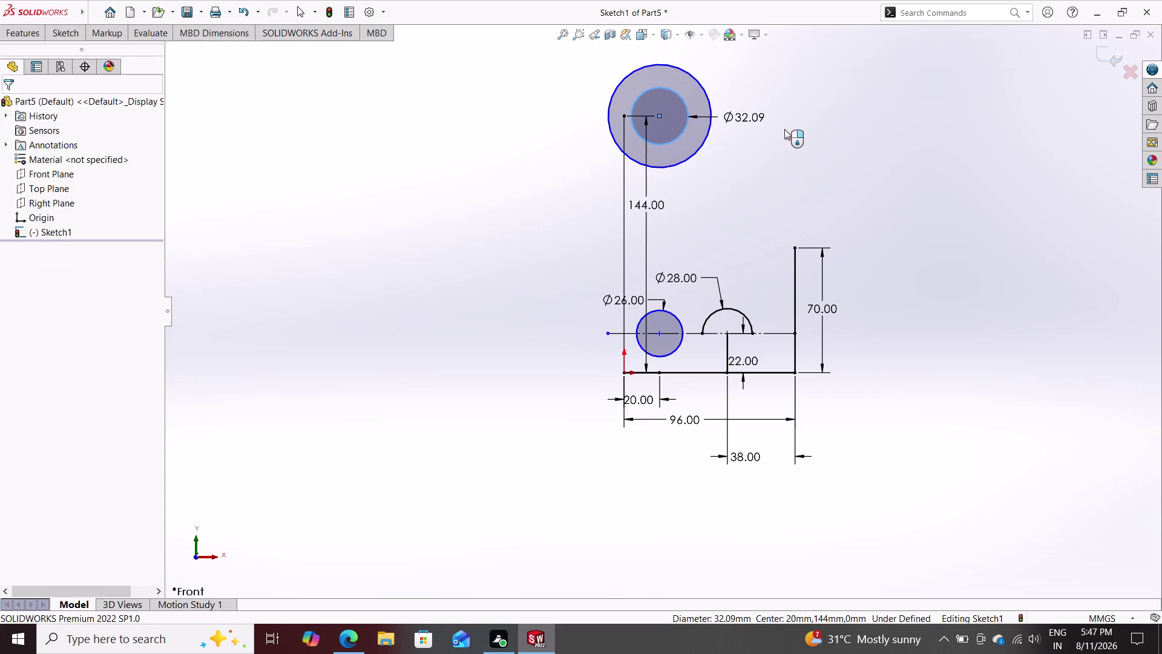
text(4)
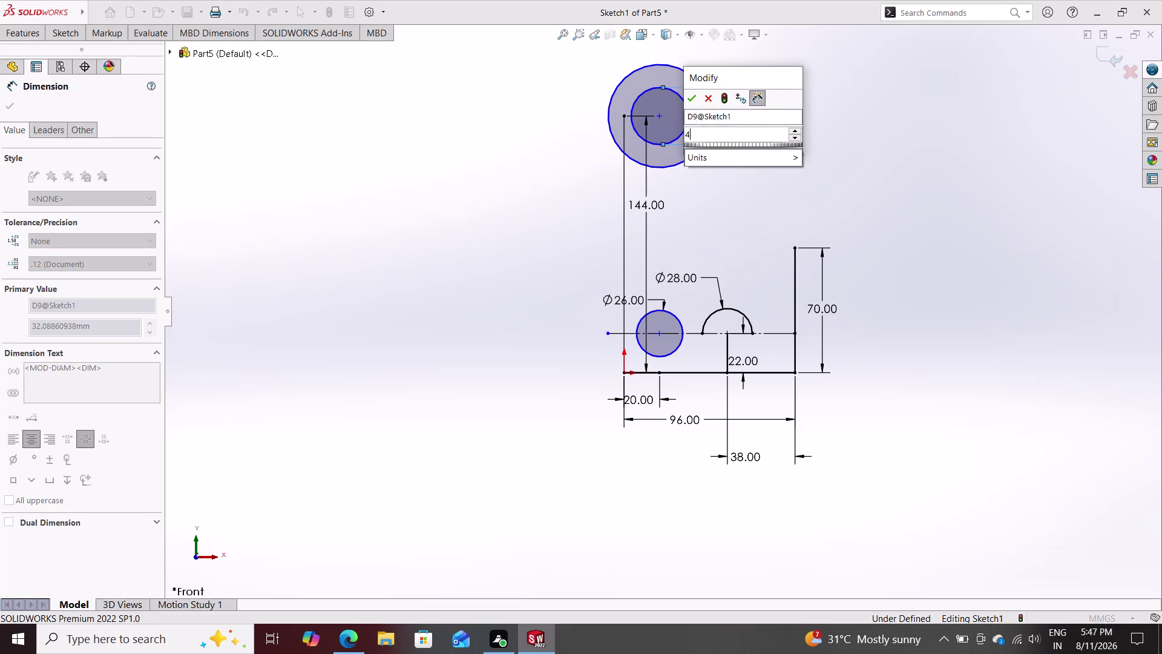
text(0)
key(Return)
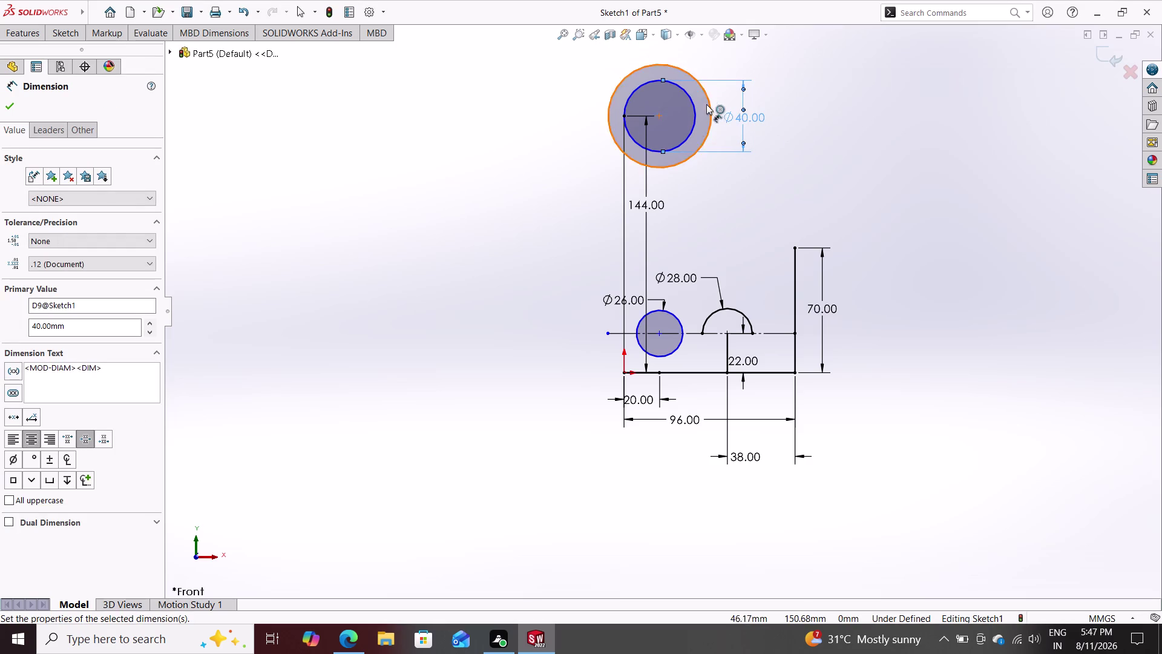
Dimension the outer upper circle to 64 mm diameter (32+32).
click(713, 107)
click(785, 118)
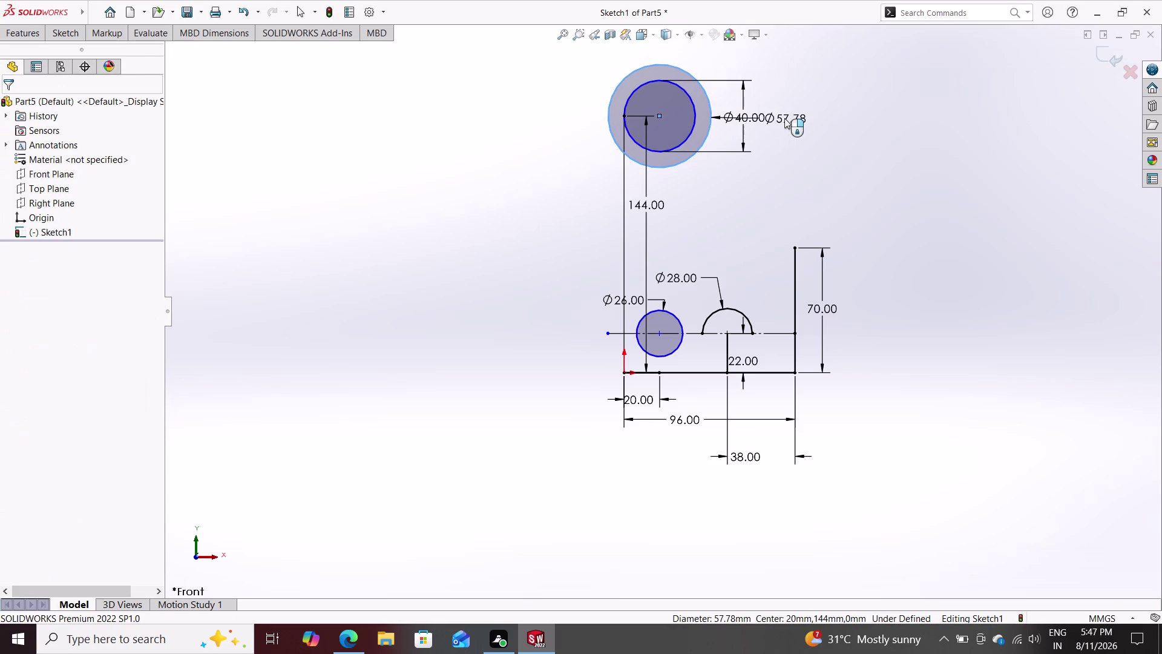
text(3)
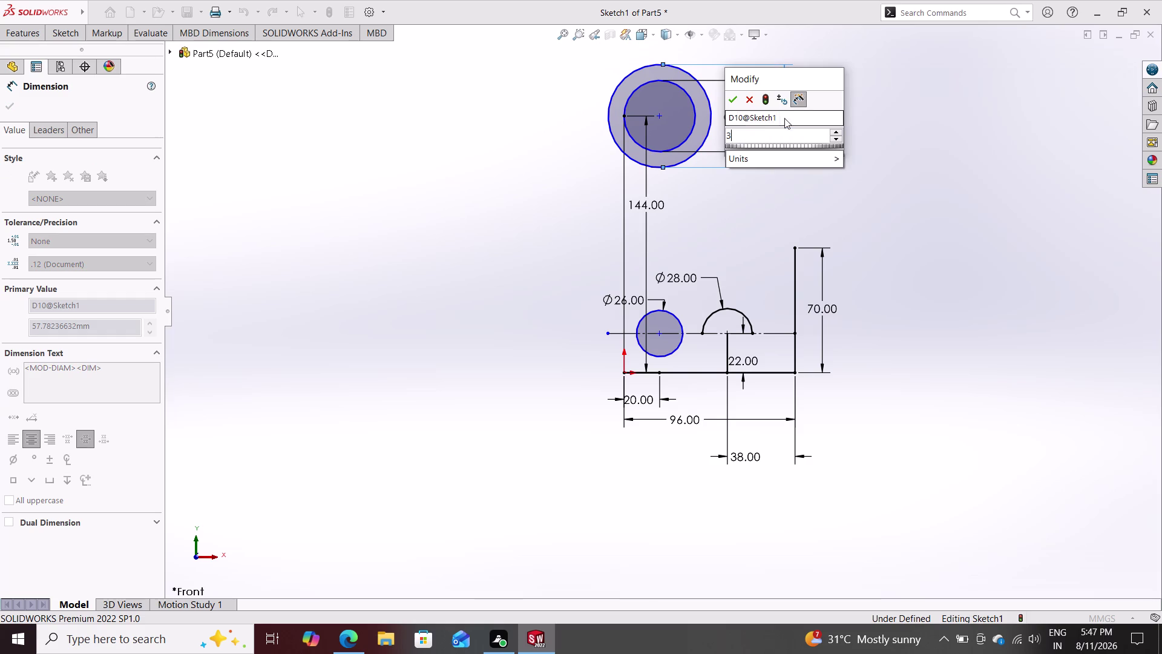
text(2+32)
key(Return)
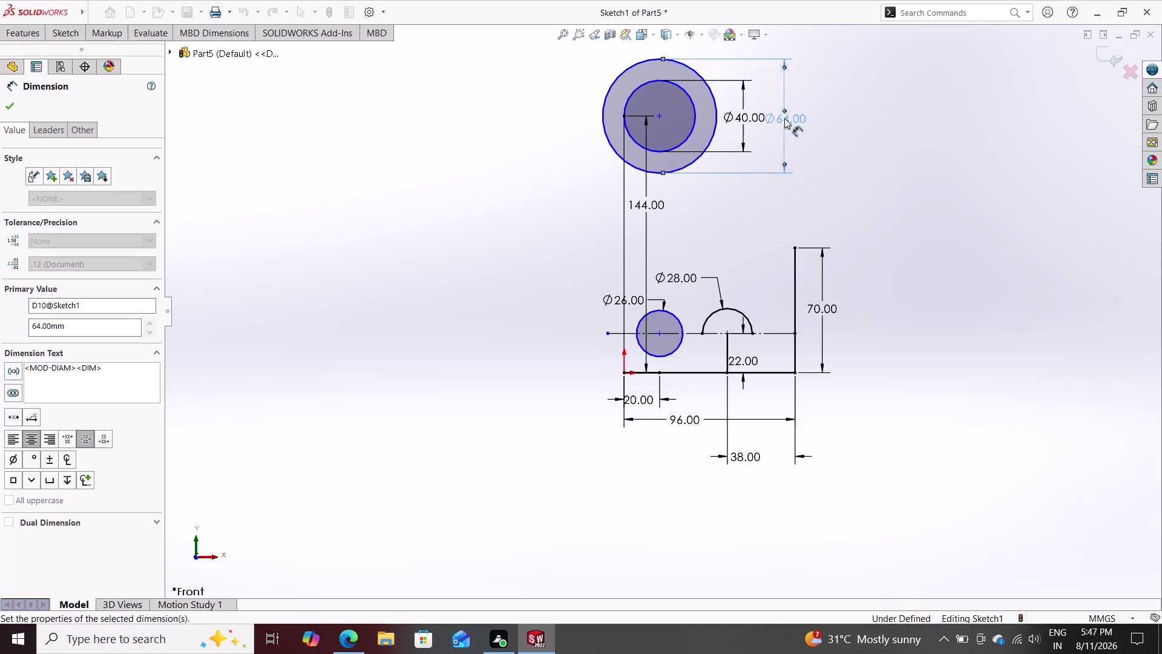
key(Escape)
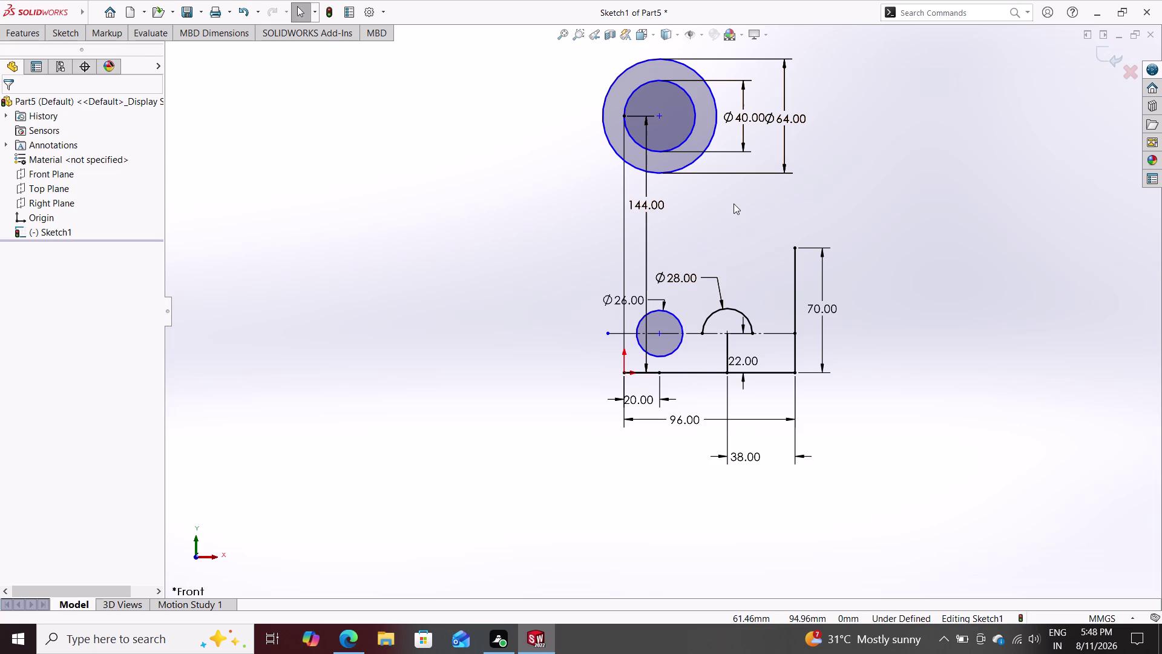
click(57, 29)
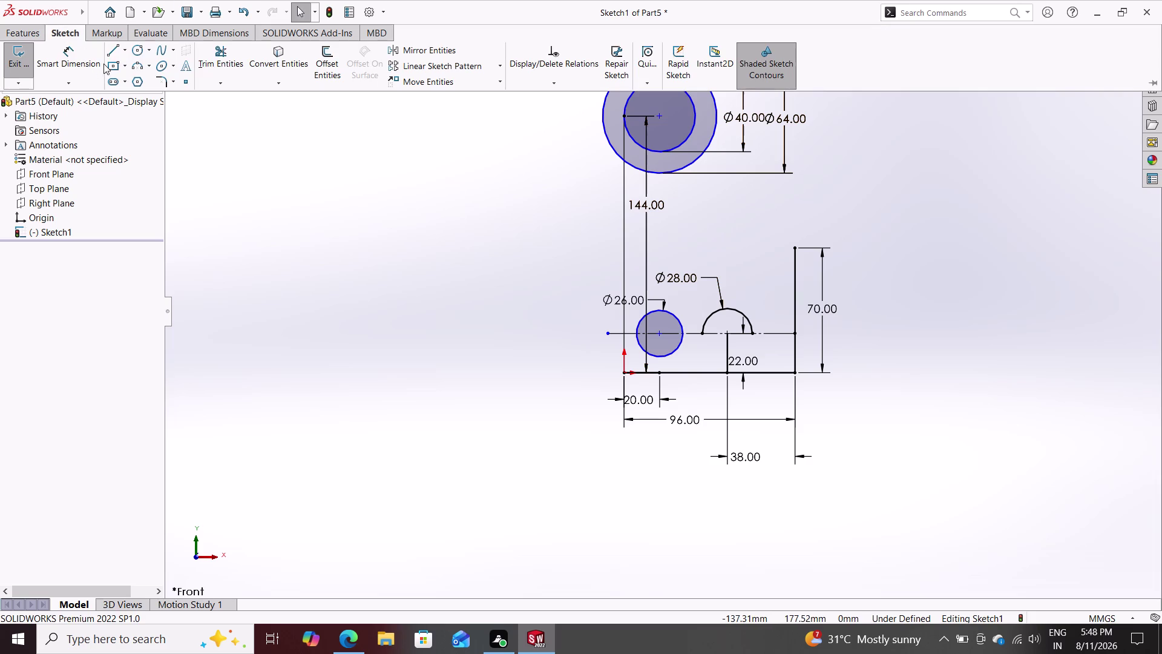
click(217, 56)
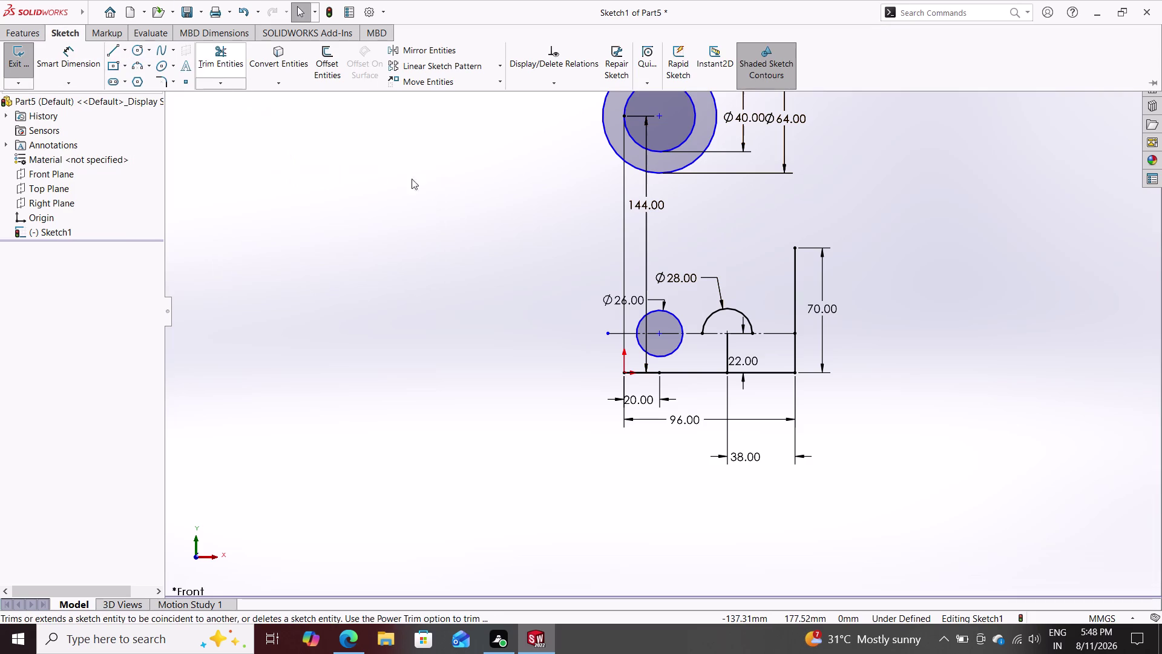
click(623, 140)
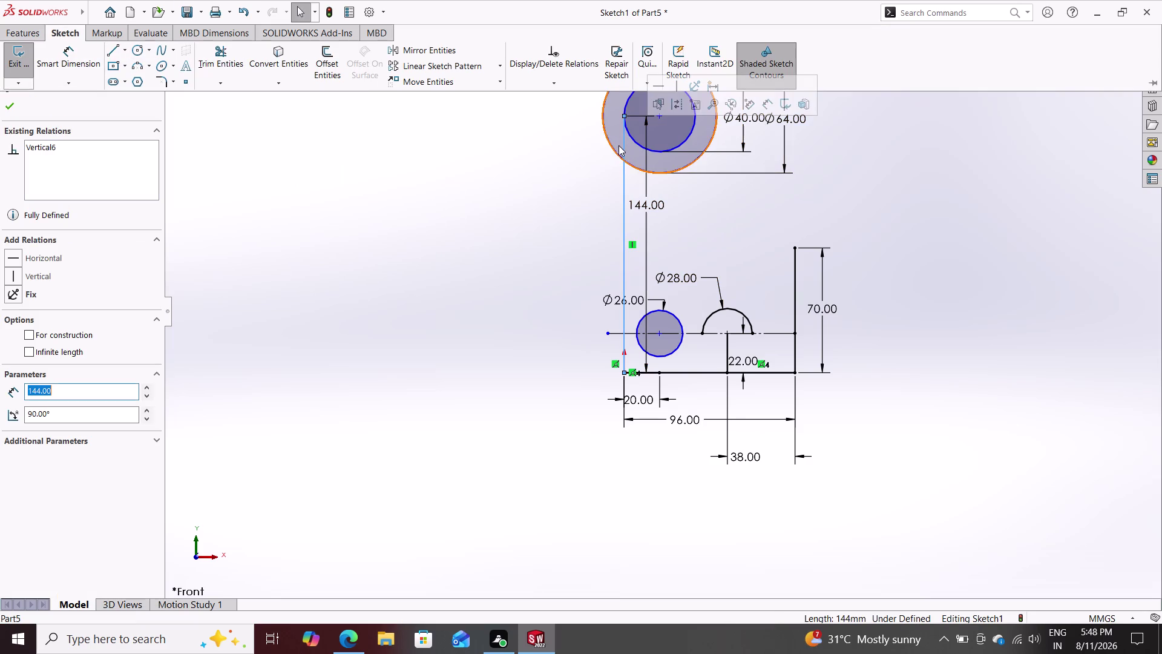
click(624, 144)
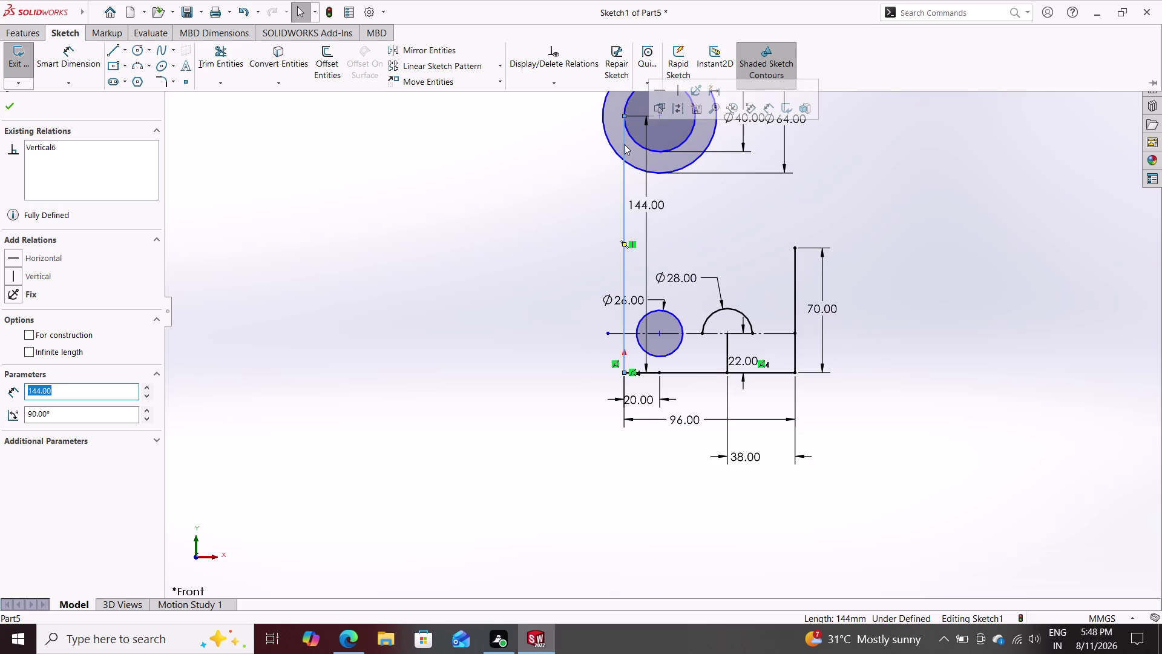
key(Escape)
key(Escape)
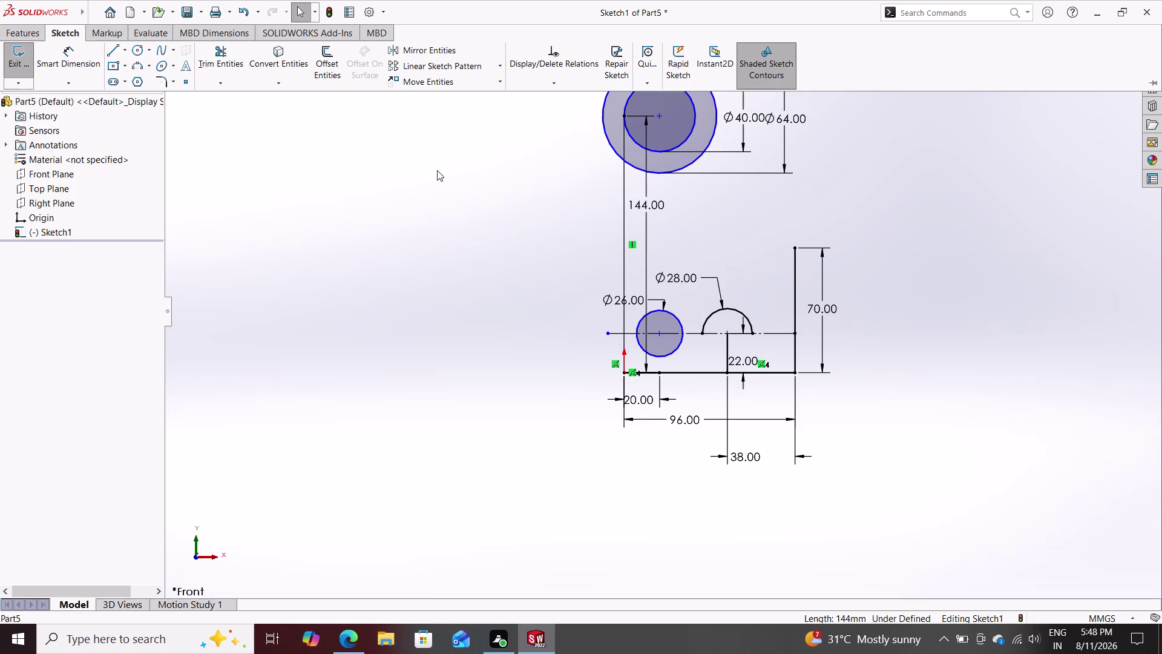
click(221, 58)
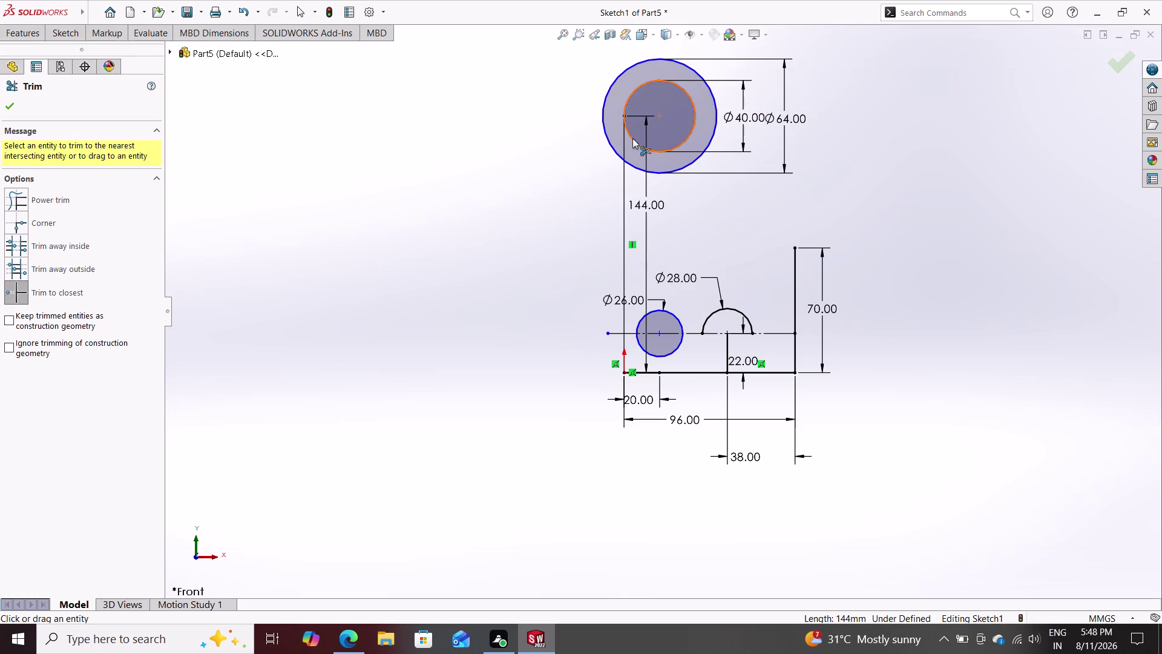
scroll(up, 3)
scroll(down, 3)
scroll(down, 3)
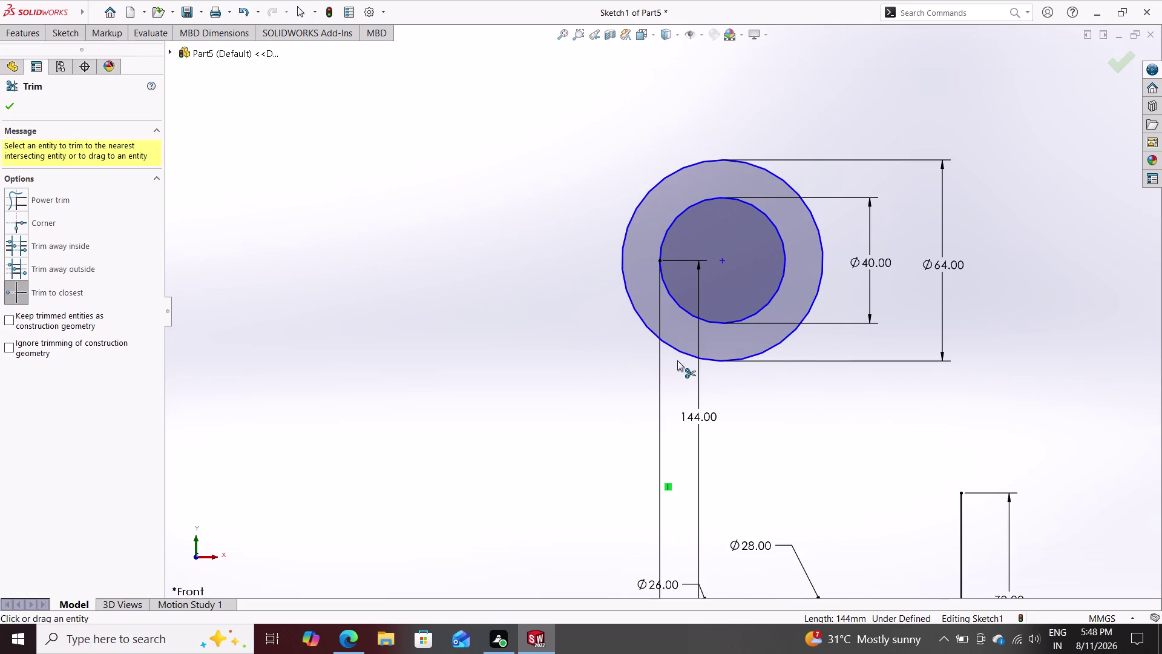
click(660, 308)
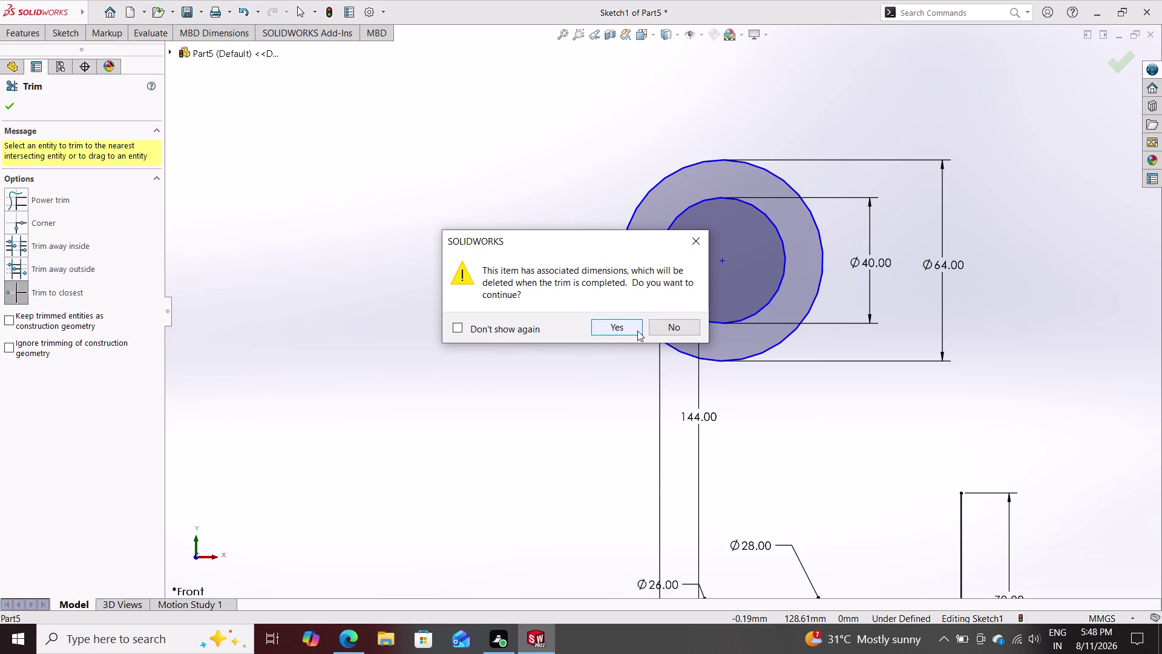
key(Escape)
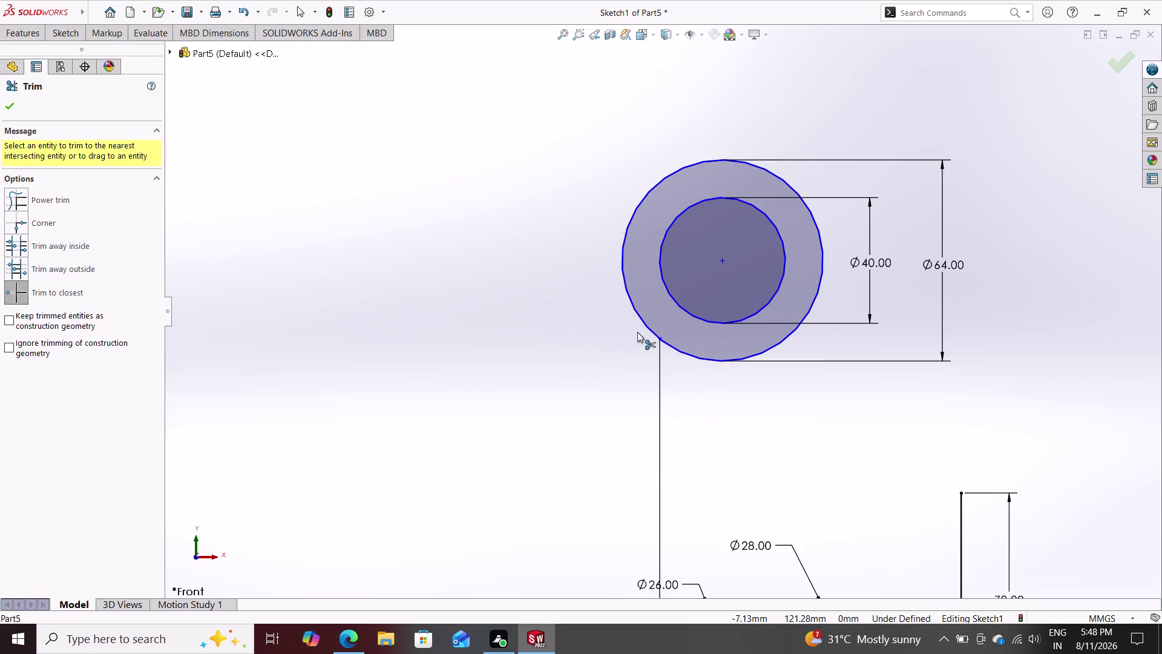
scroll(down, 3)
scroll(up, 3)
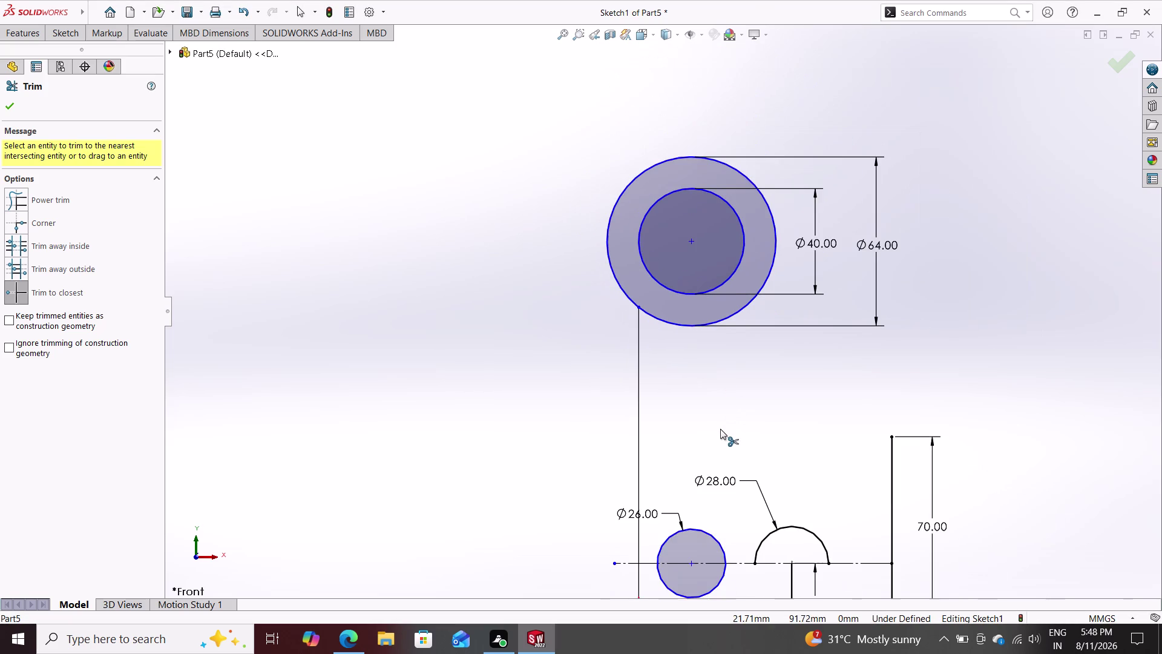
scroll(up, 3)
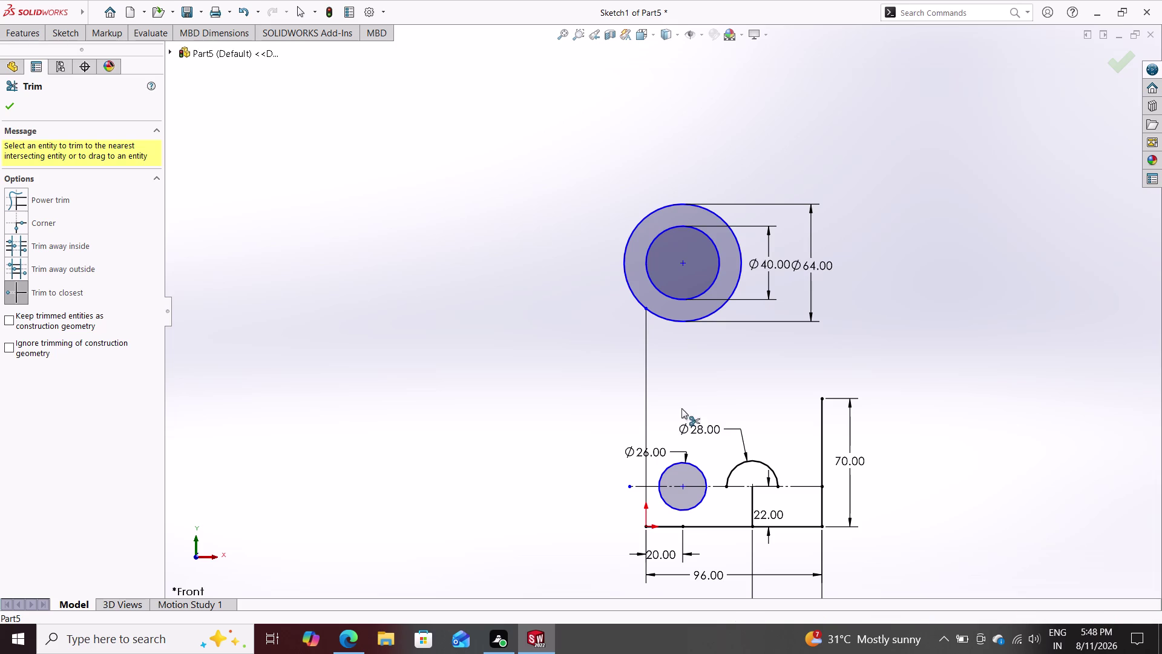
click(665, 321)
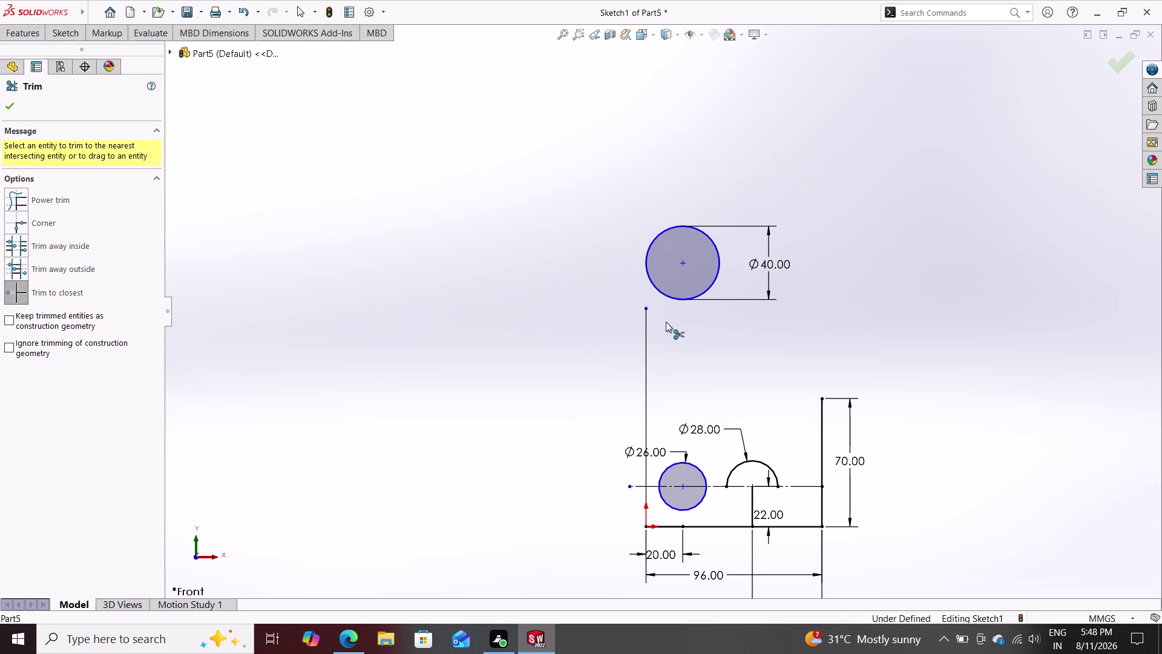
key(ctrl+z)
key(ctrl+z)
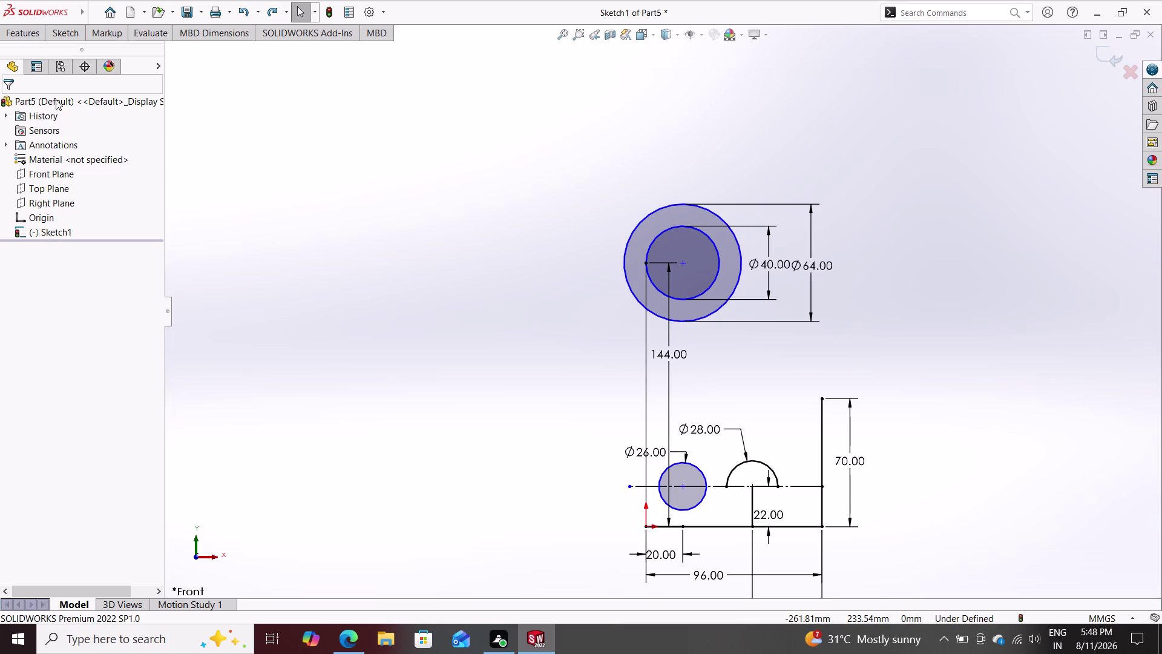
click(75, 33)
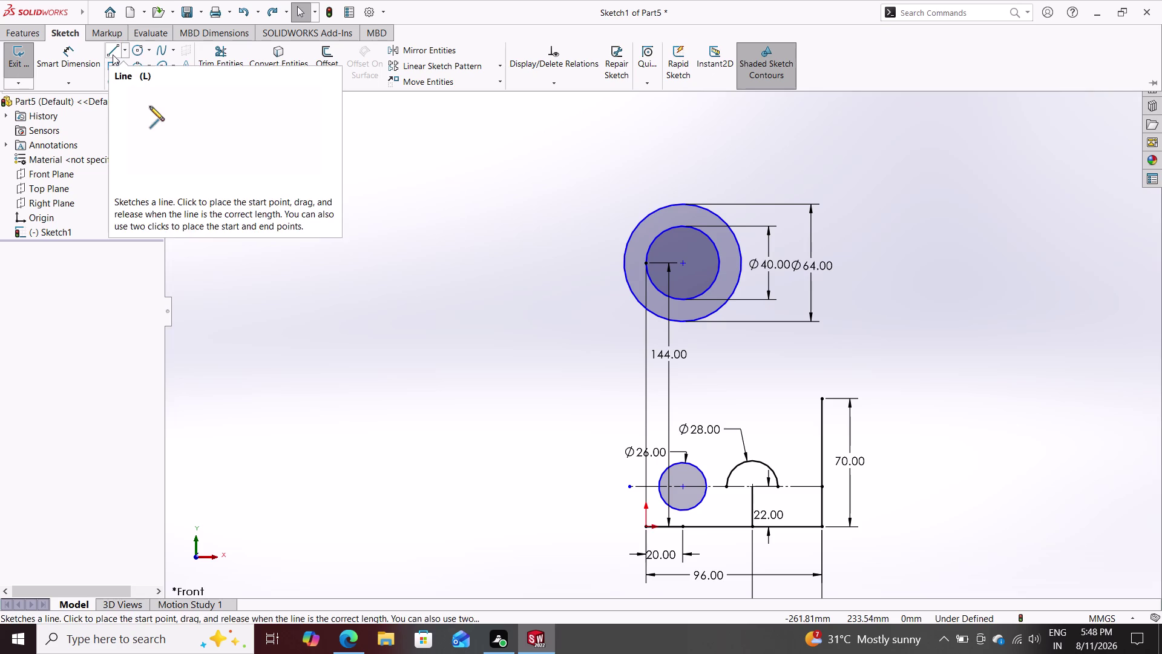
Sketch a vertical line through the circles' centre and make it construction geometry.
click(112, 55)
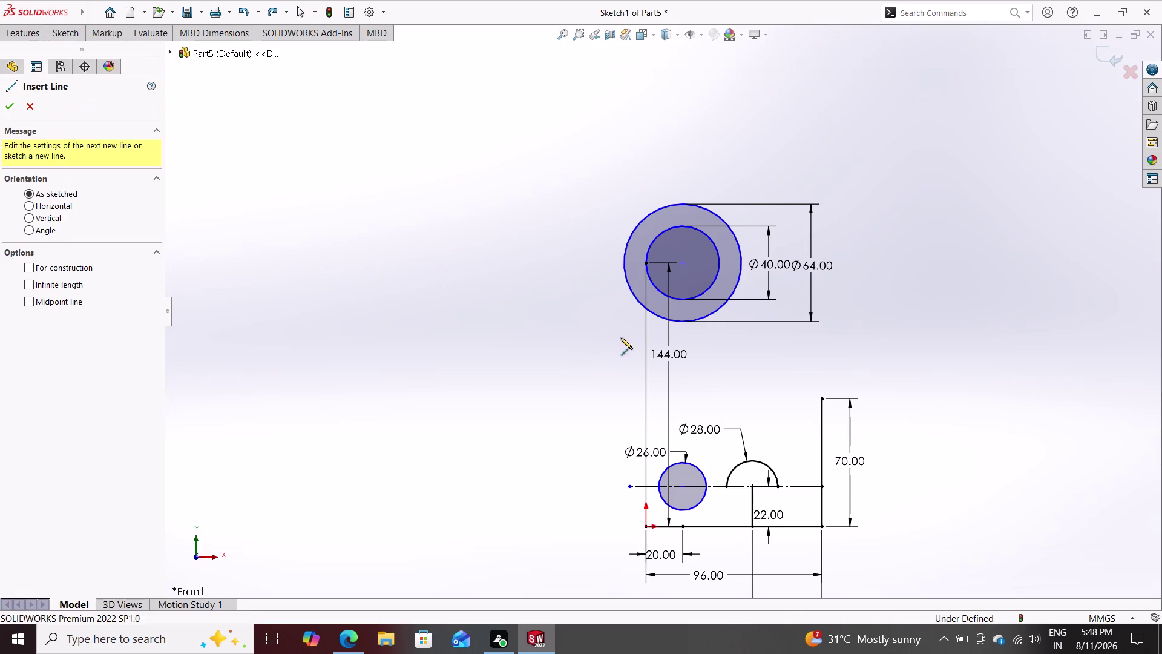
click(685, 337)
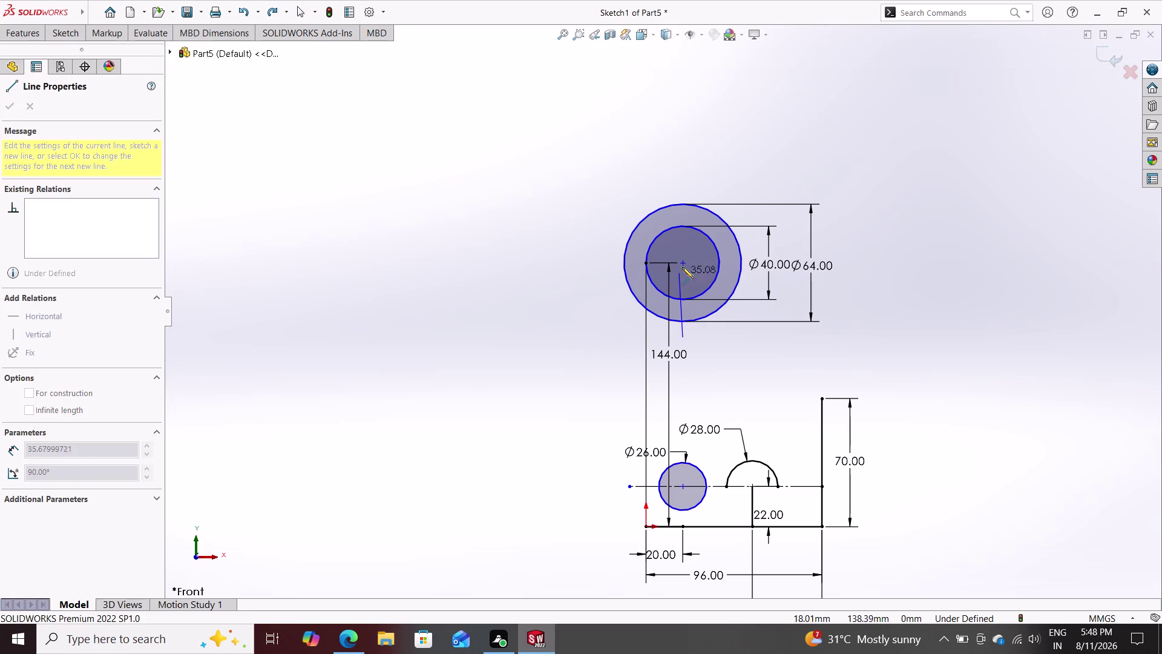
click(683, 158)
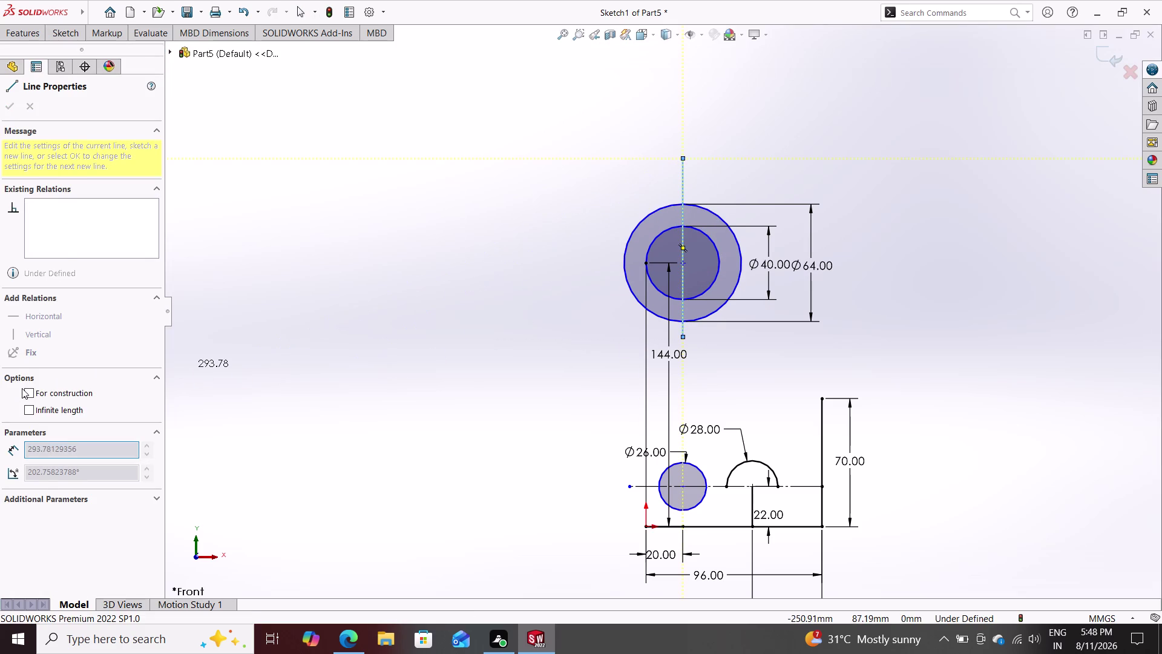
key(Escape)
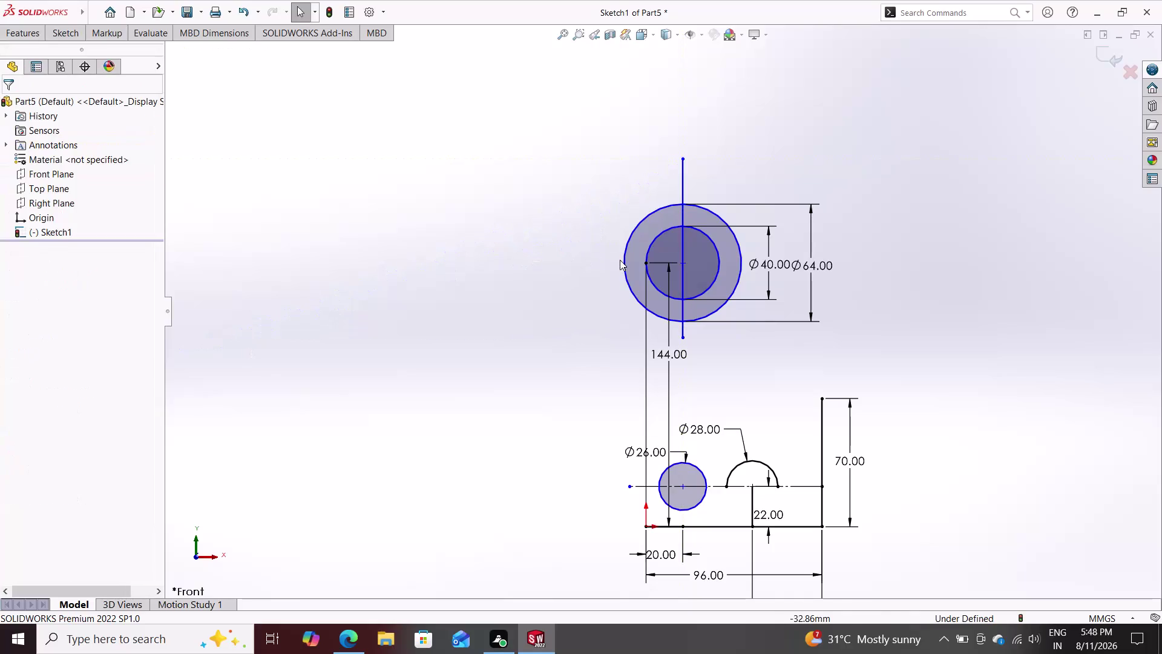
click(682, 183)
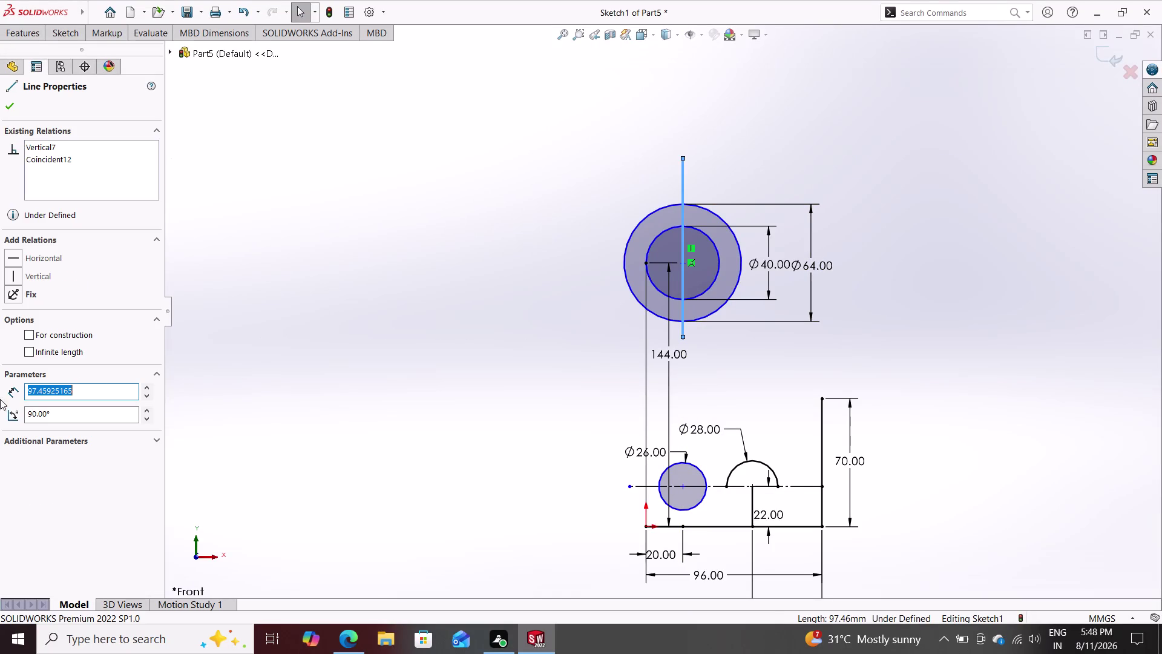
click(28, 336)
key(Escape)
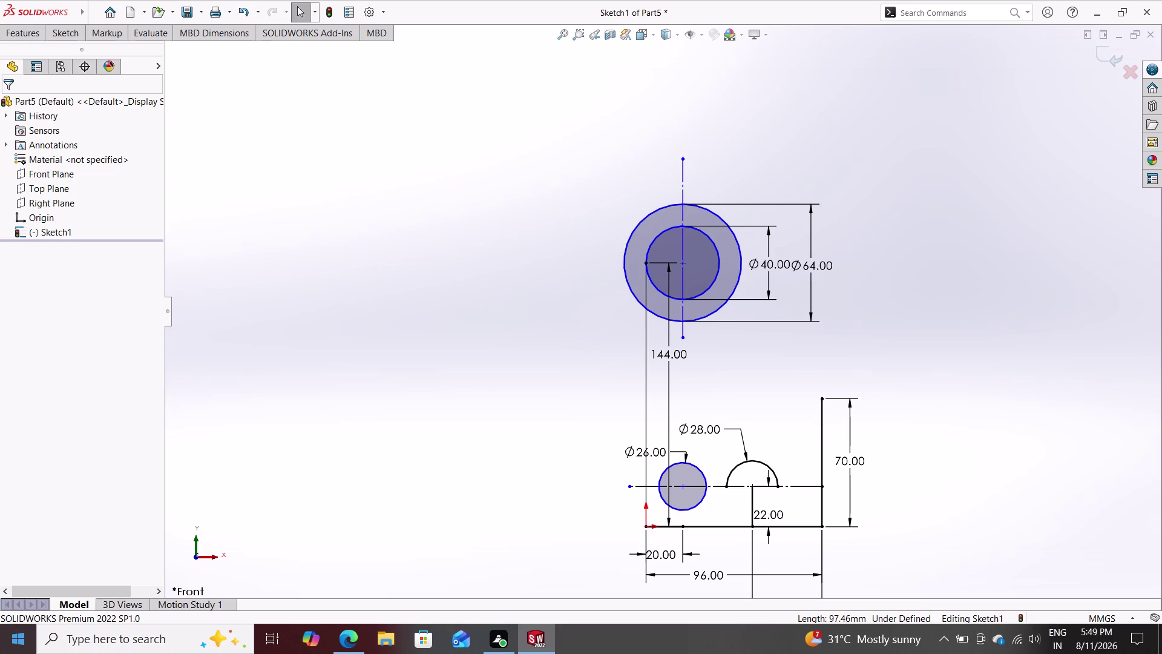
click(70, 39)
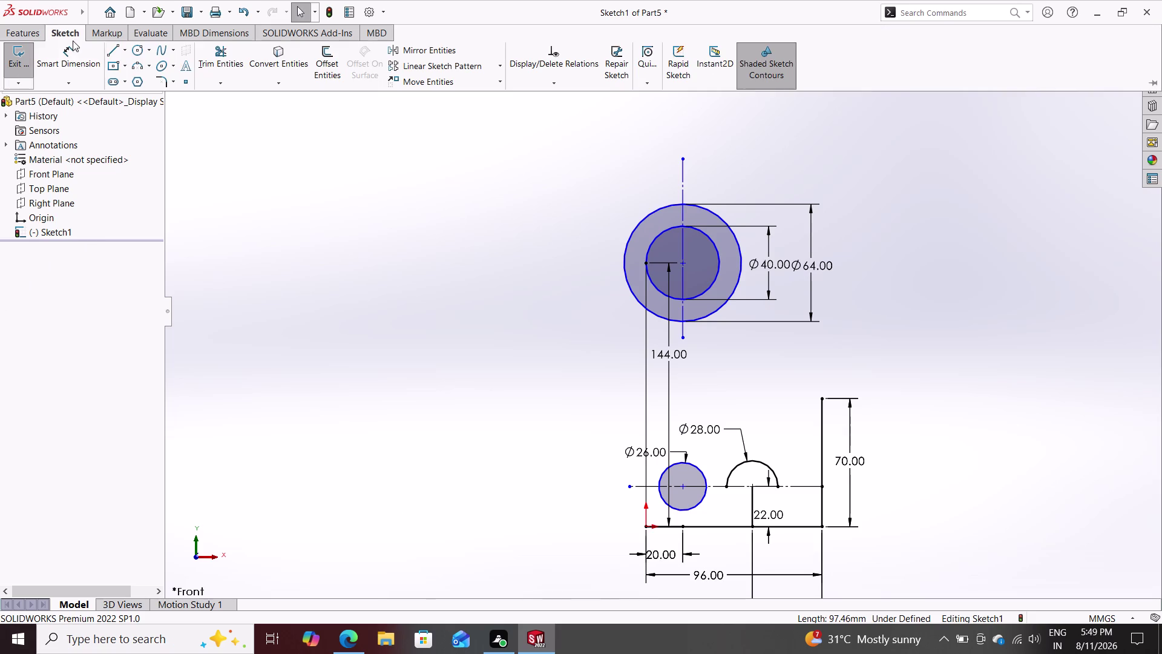
Trim the lower part of the Ø64 outer circle, leaving a left-side arc.
click(229, 60)
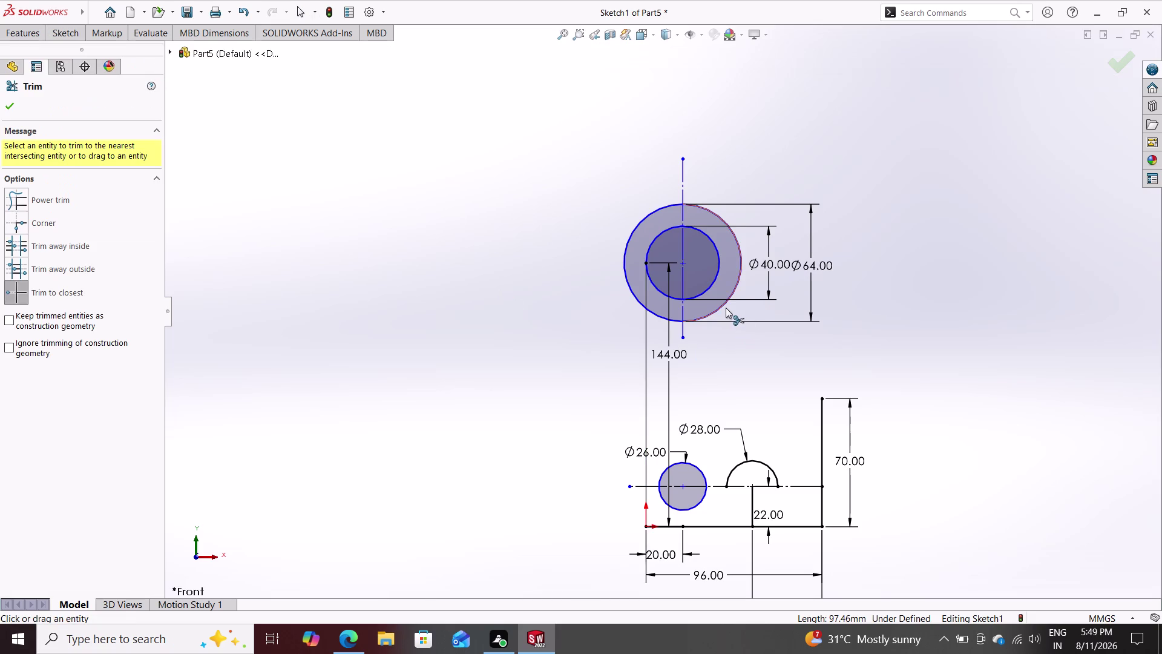
click(722, 304)
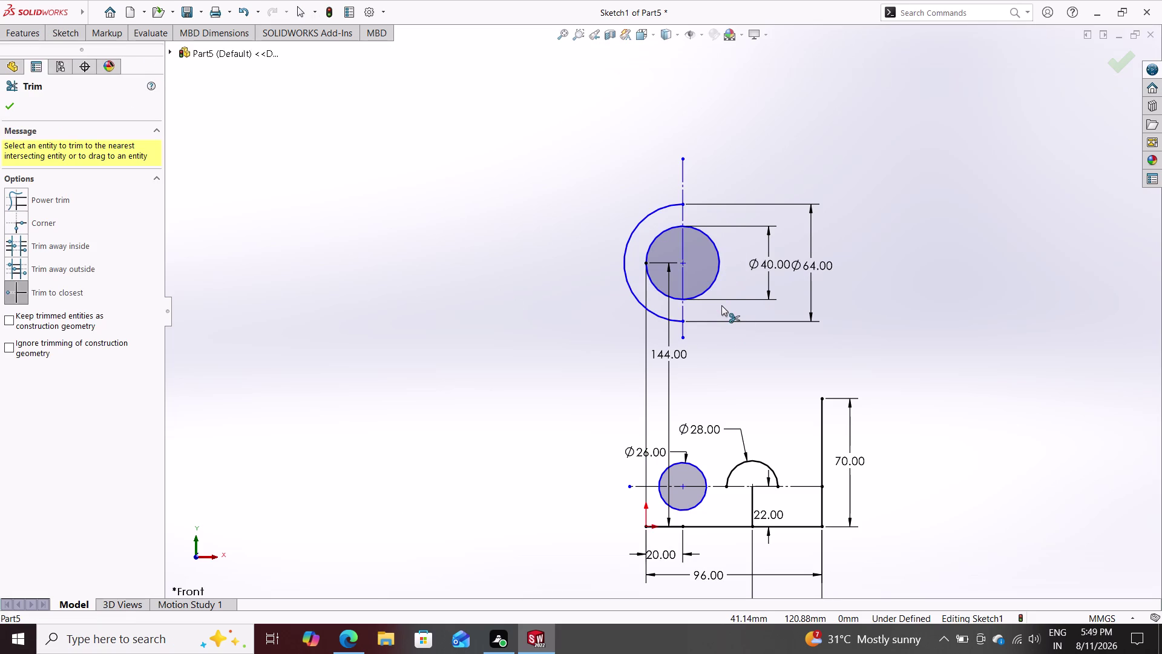
click(676, 320)
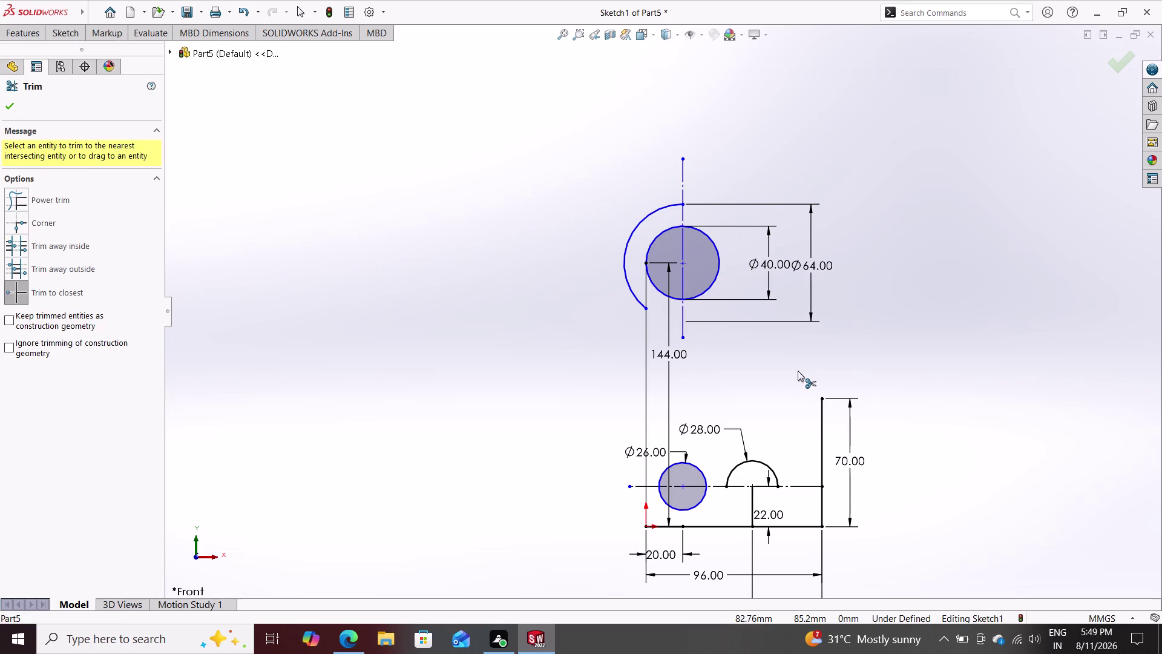
key(Escape)
scroll(down, 3)
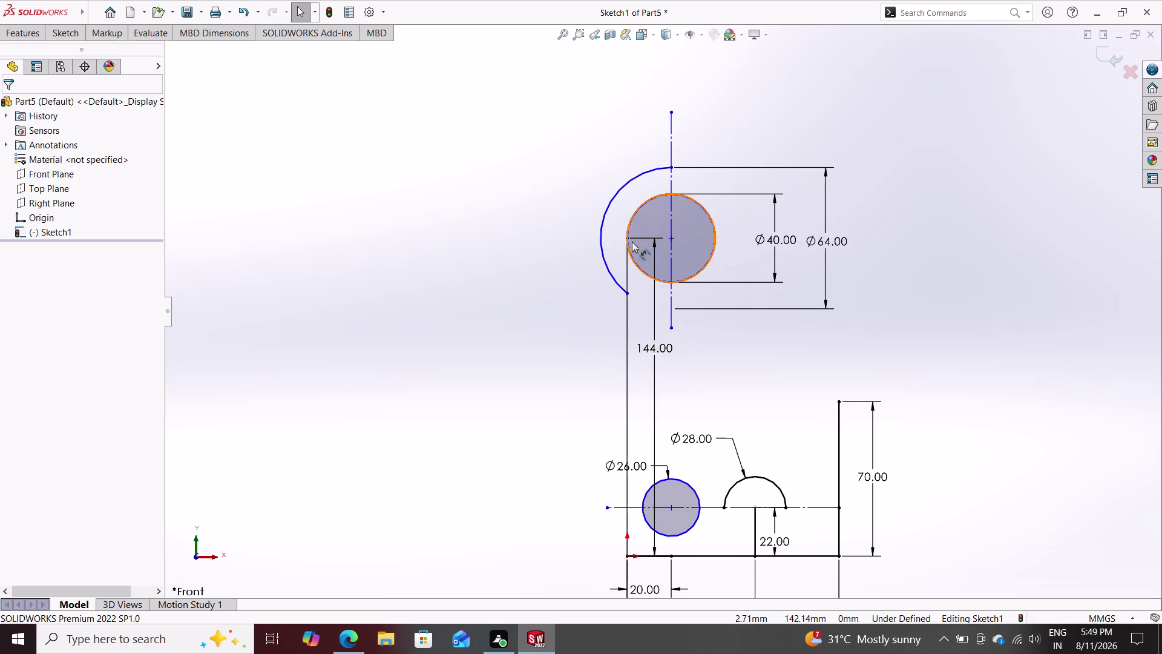
drag(626, 237, 672, 238)
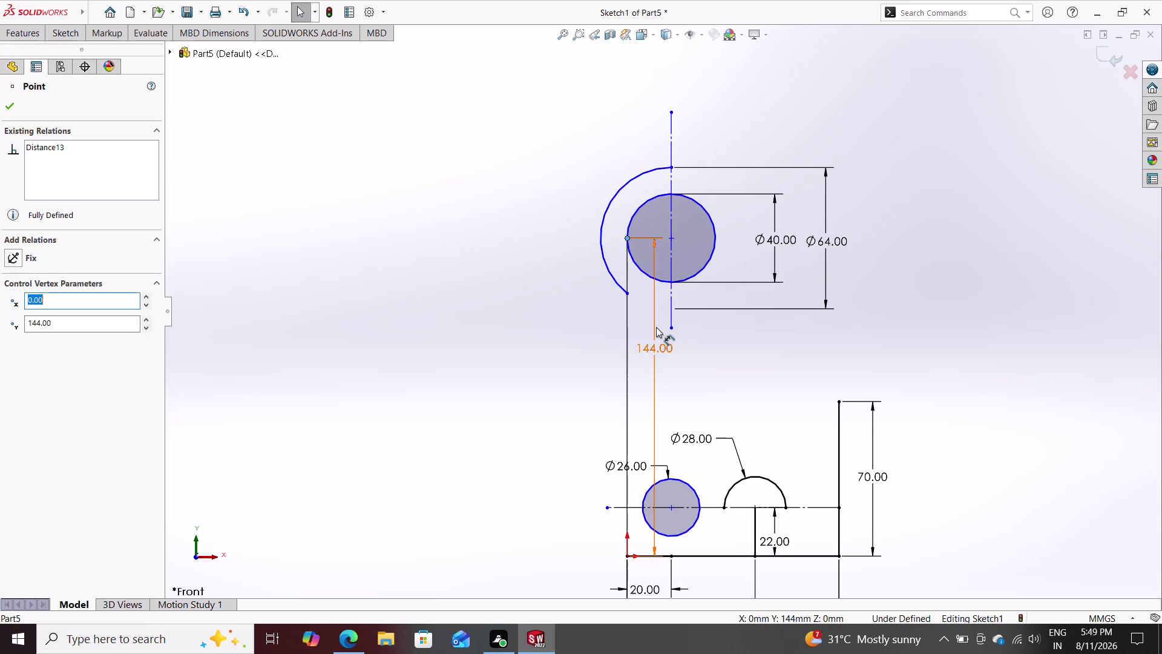
key(Escape)
key(Escape)
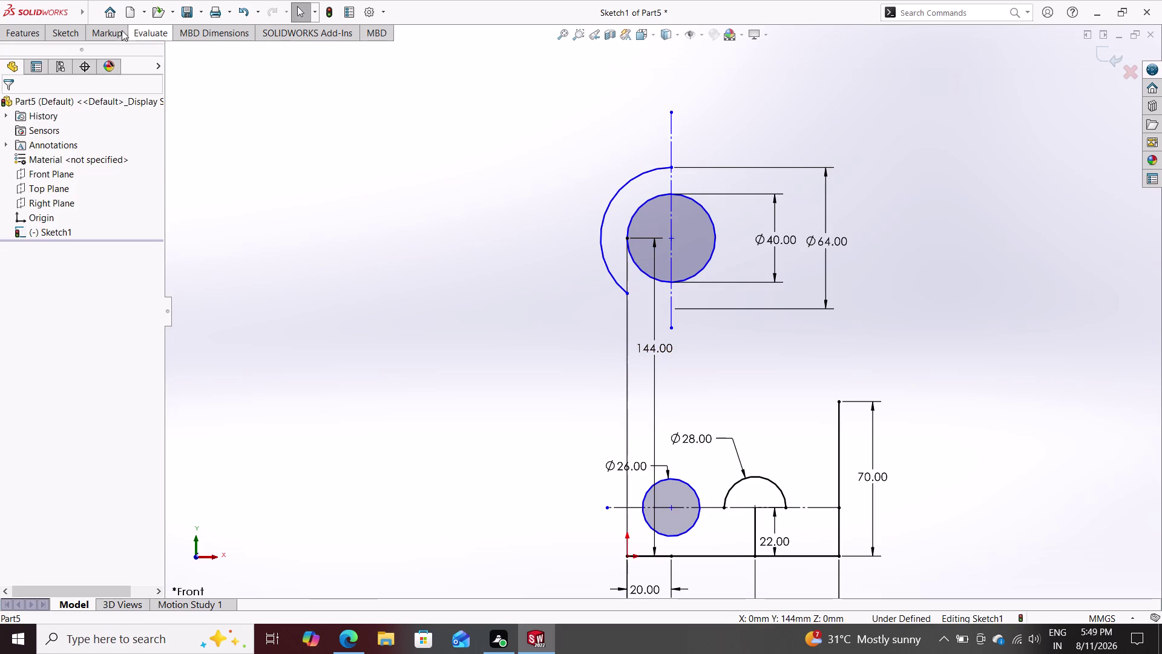
click(76, 33)
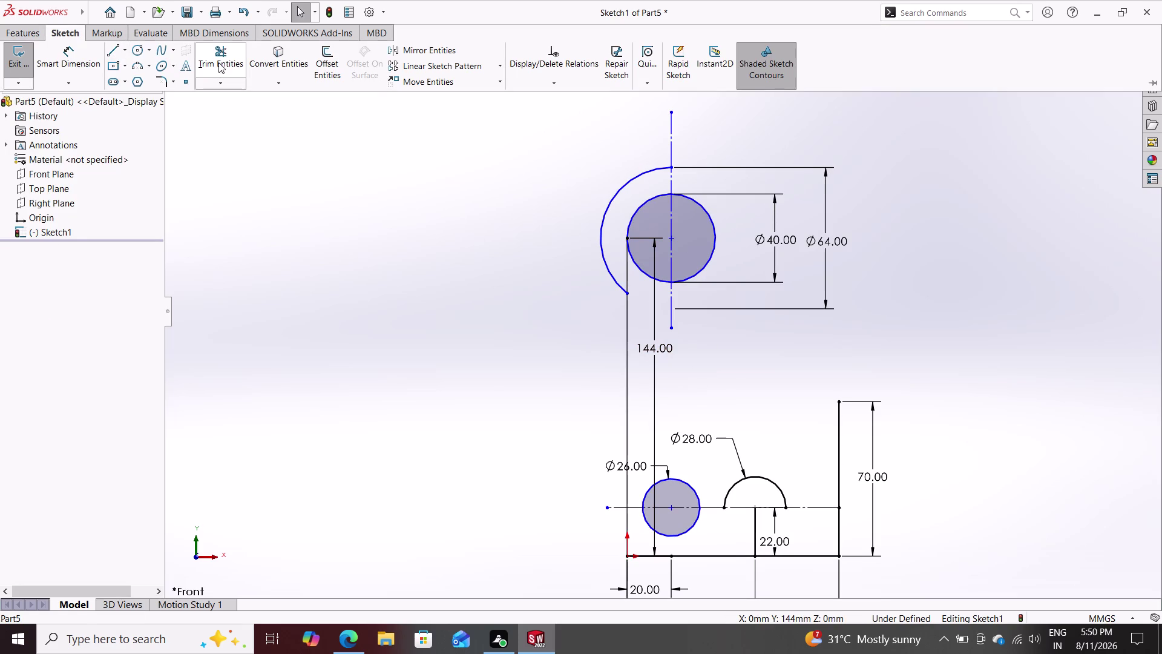
Trim the arc's left-end piece, accepting deletion of the 144 mm dimension.
click(218, 63)
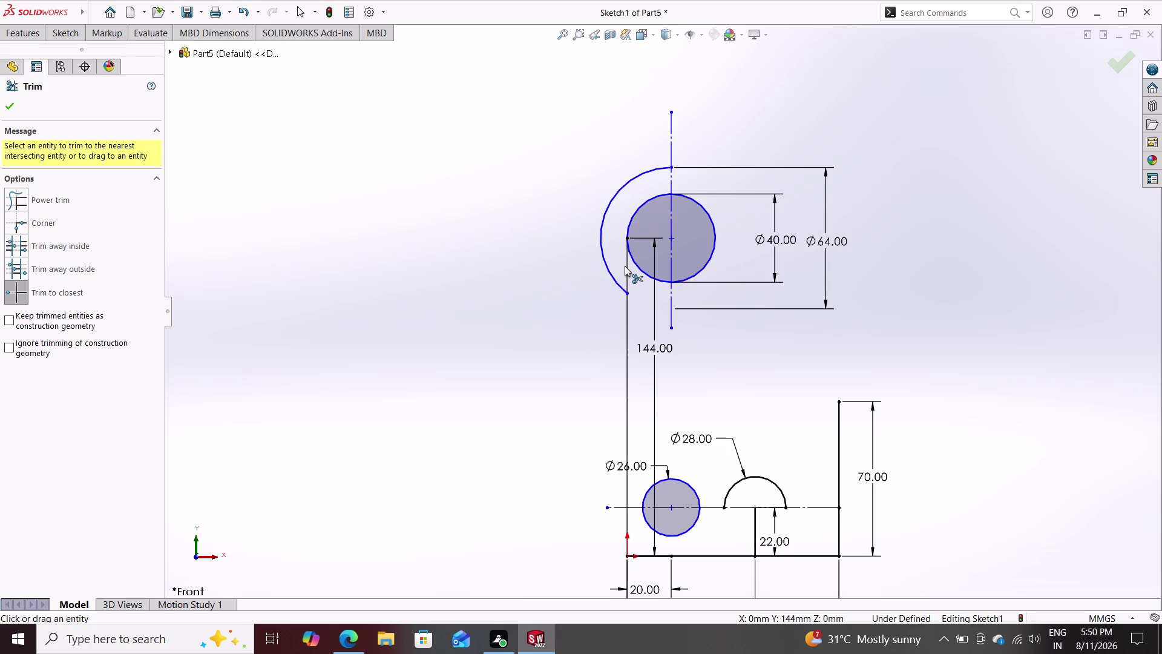
click(625, 266)
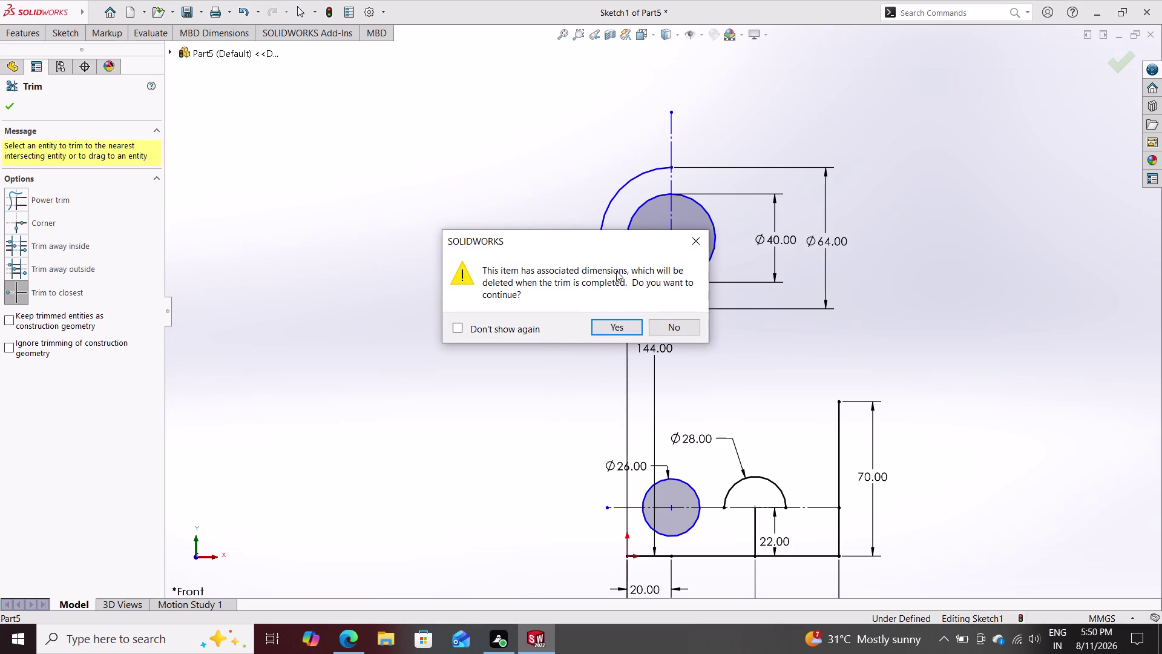
click(621, 330)
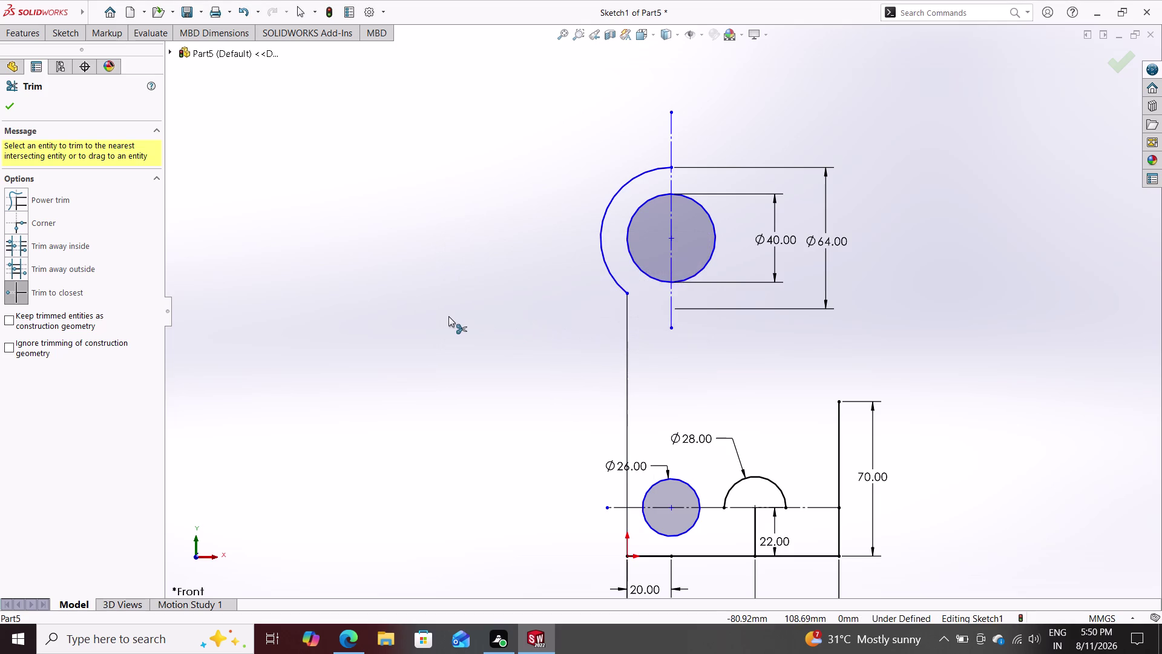
key(Escape)
scroll(down, 3)
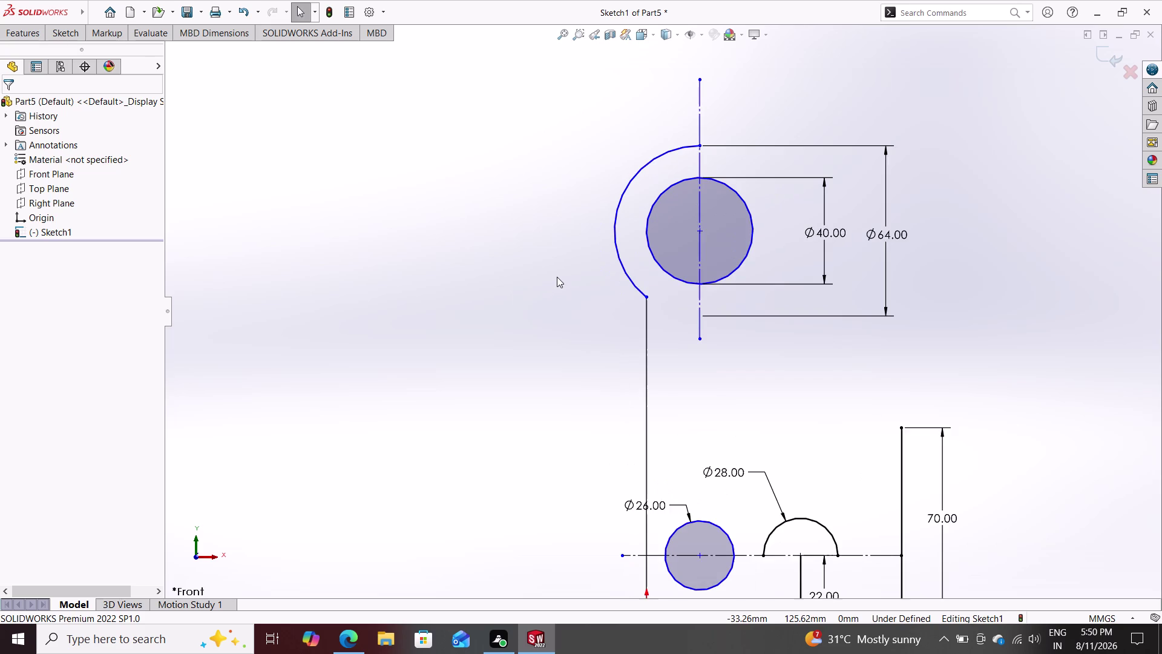
scroll(down, 3)
scroll(up, 3)
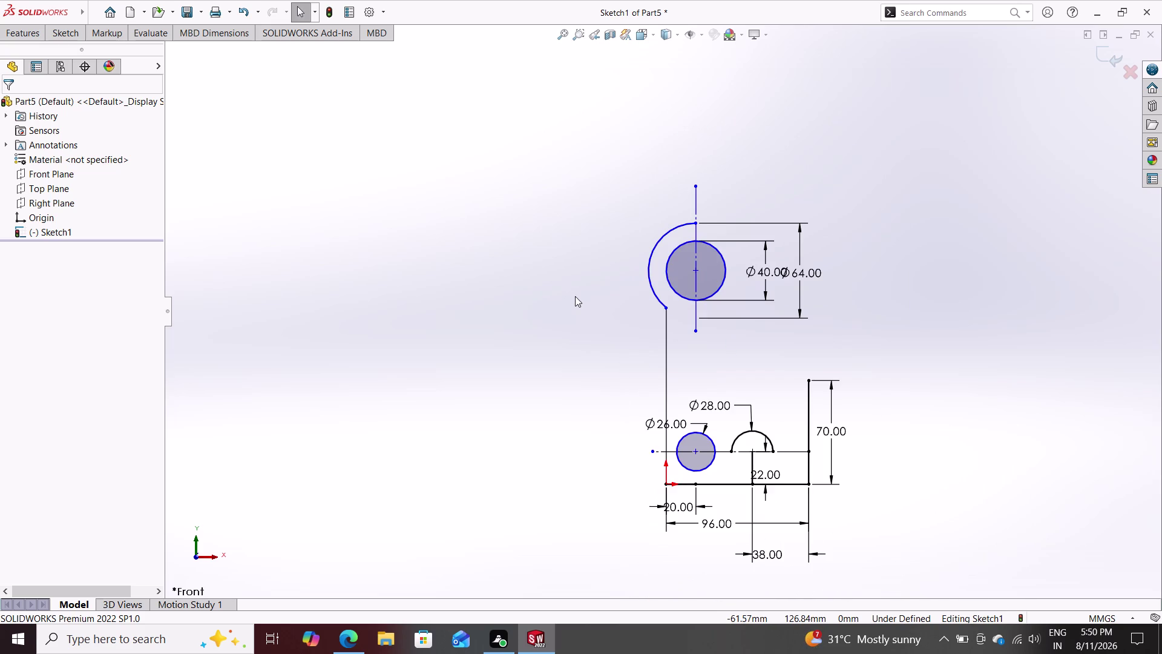
click(69, 32)
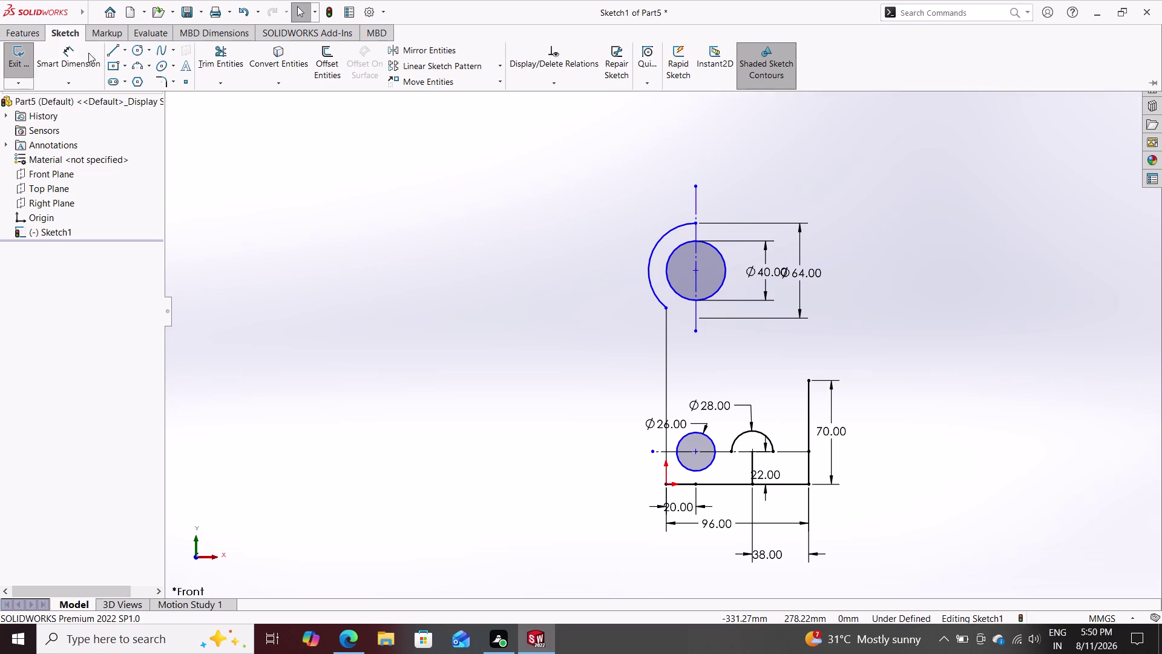
Draw a line from the arc's left end to the base line and delete the stray angled line.
click(109, 54)
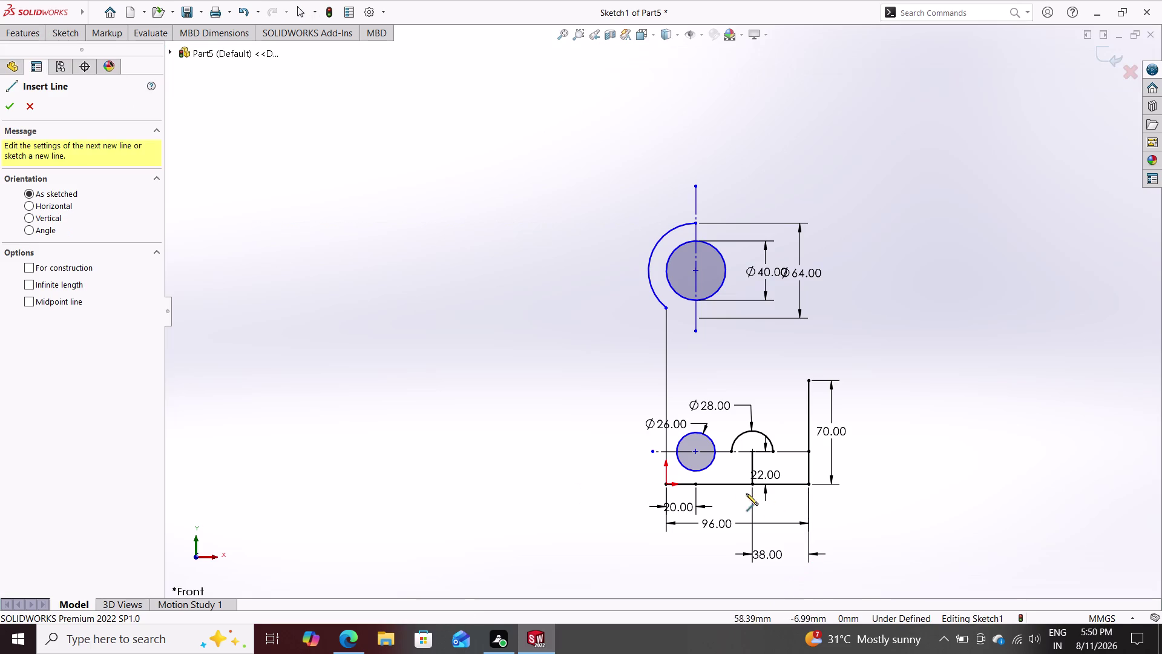
click(731, 449)
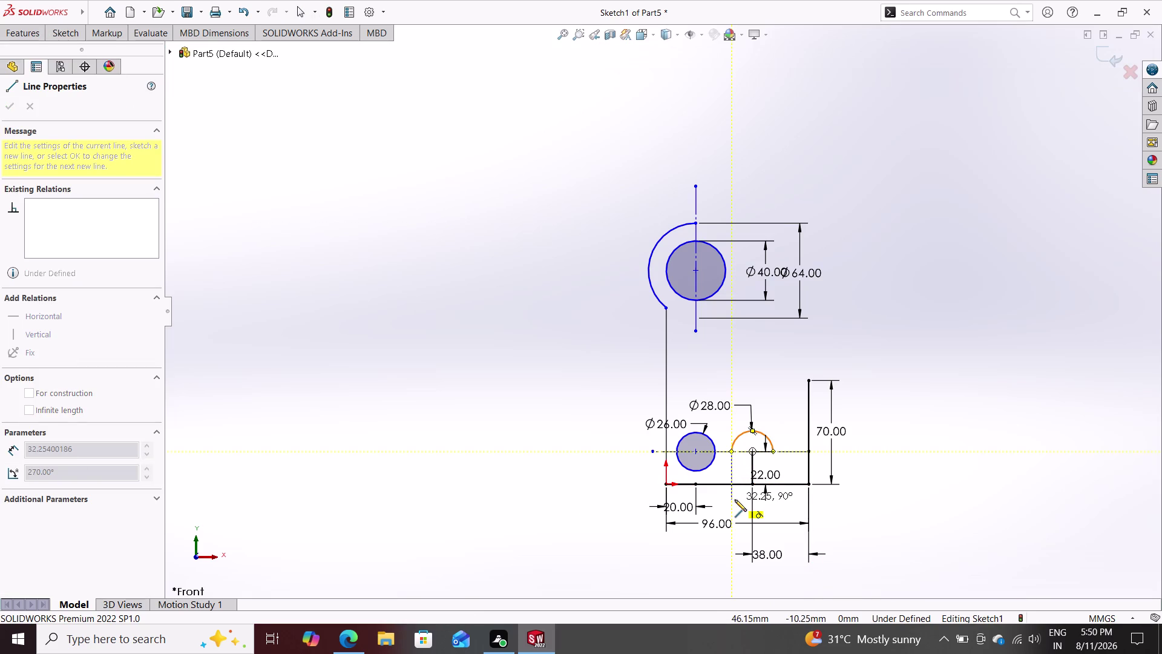
click(730, 484)
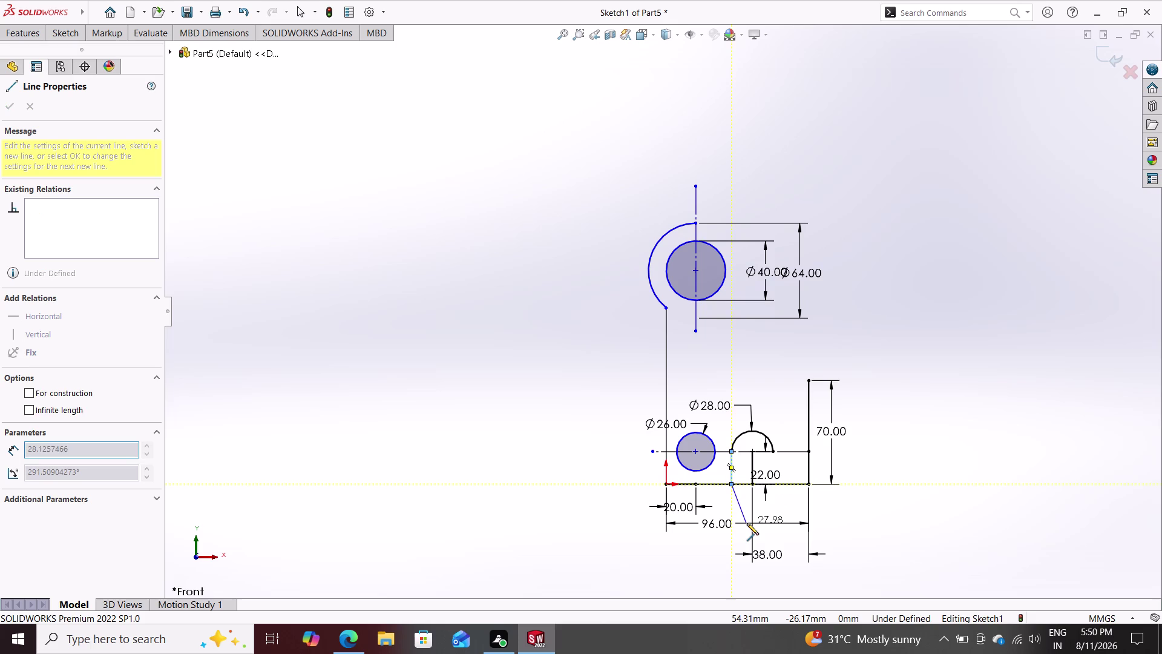
double_click(748, 521)
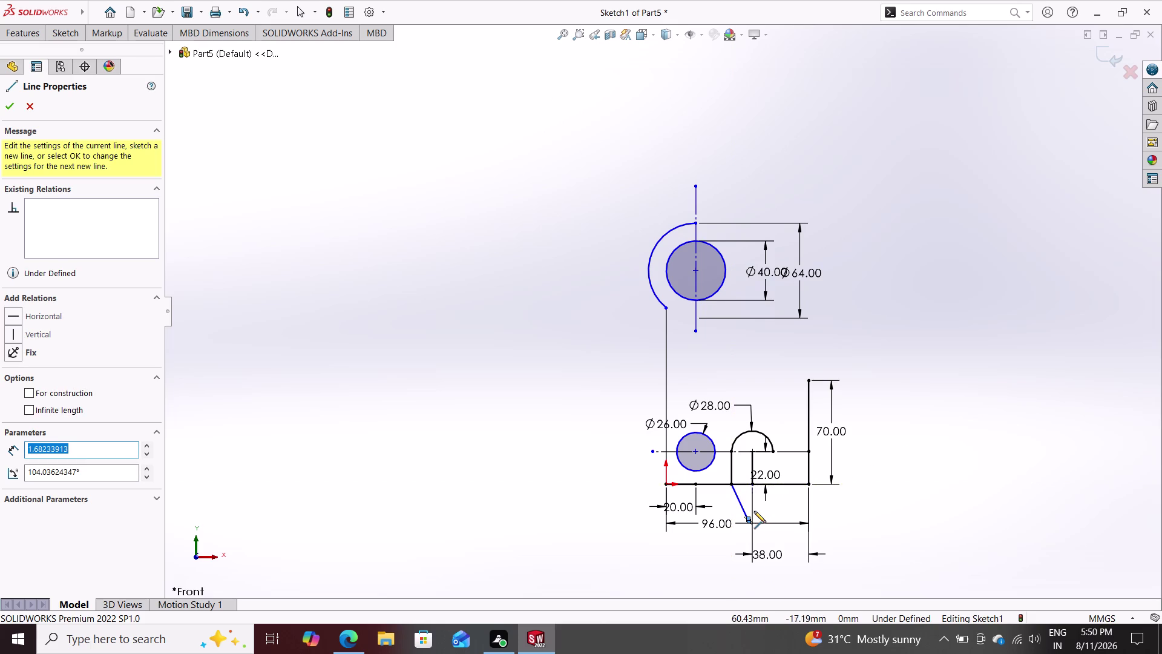
key(ctrl+z)
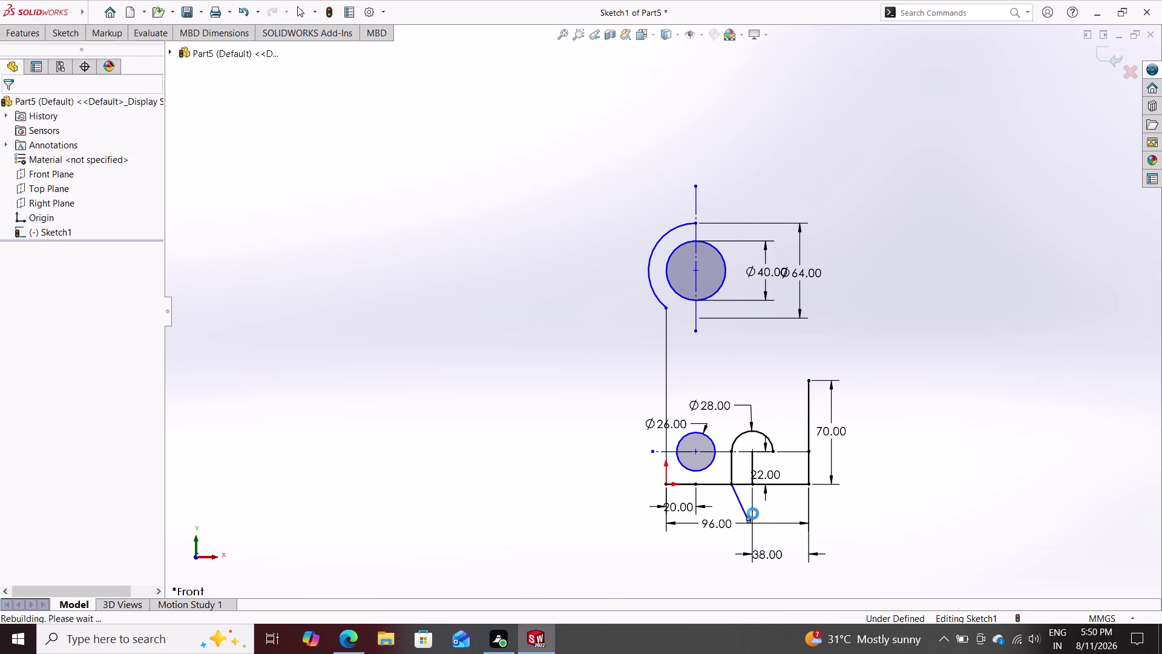
key(Escape)
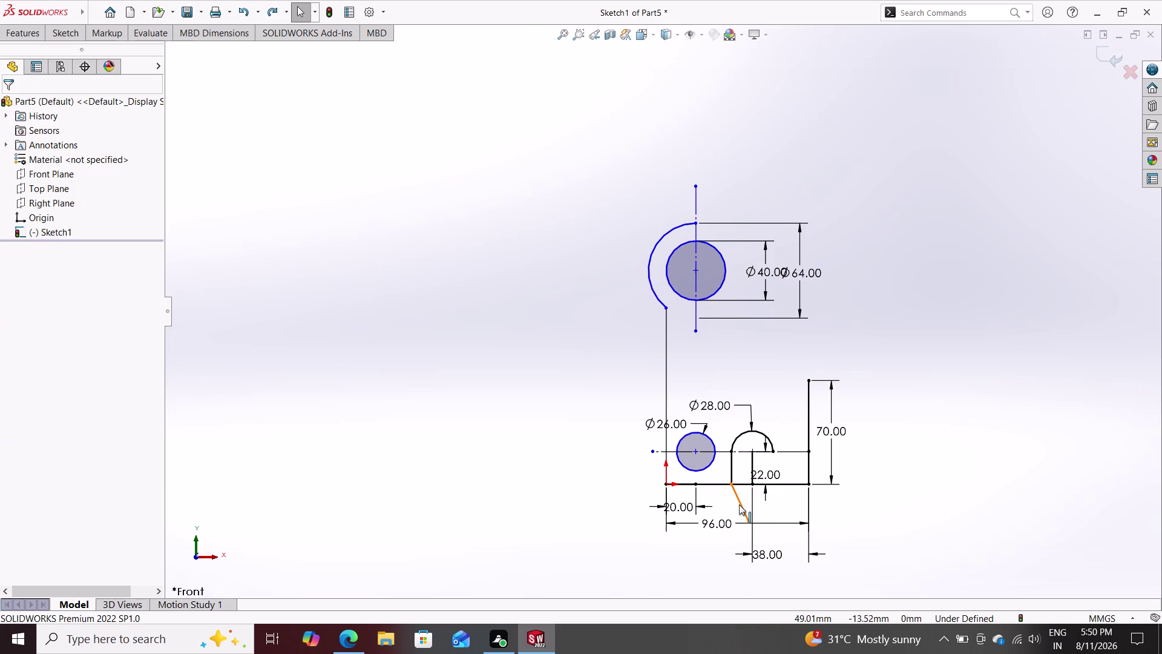
click(740, 504)
key(Delete)
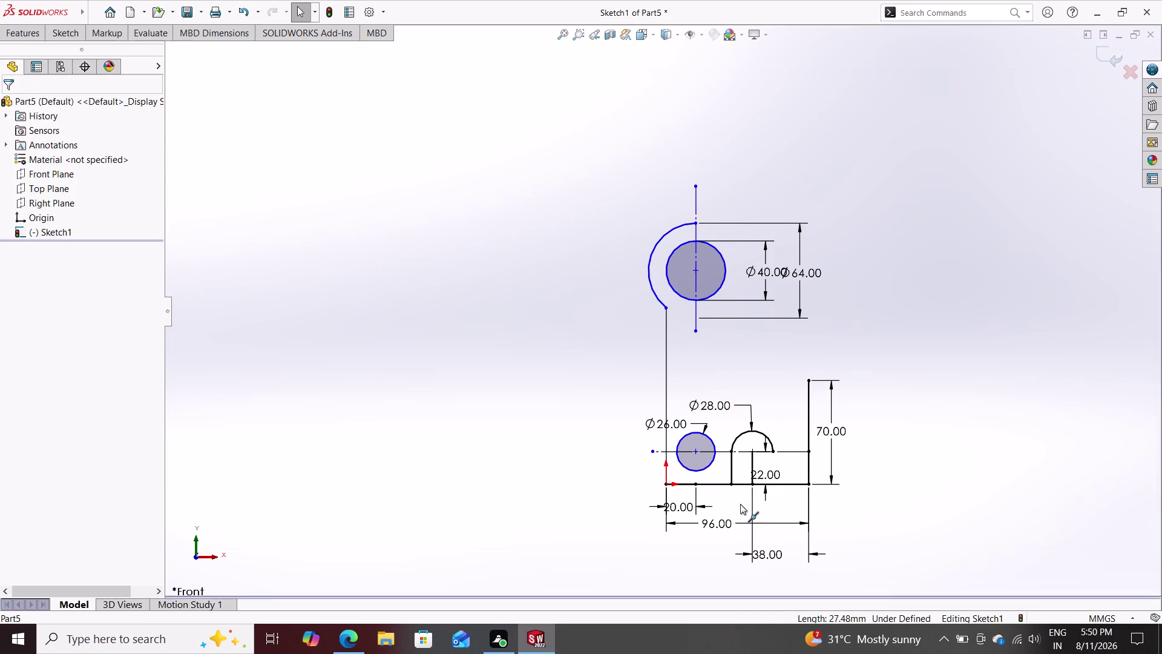
Draw a vertical line from the arc's right end down to the base line.
click(68, 28)
click(111, 54)
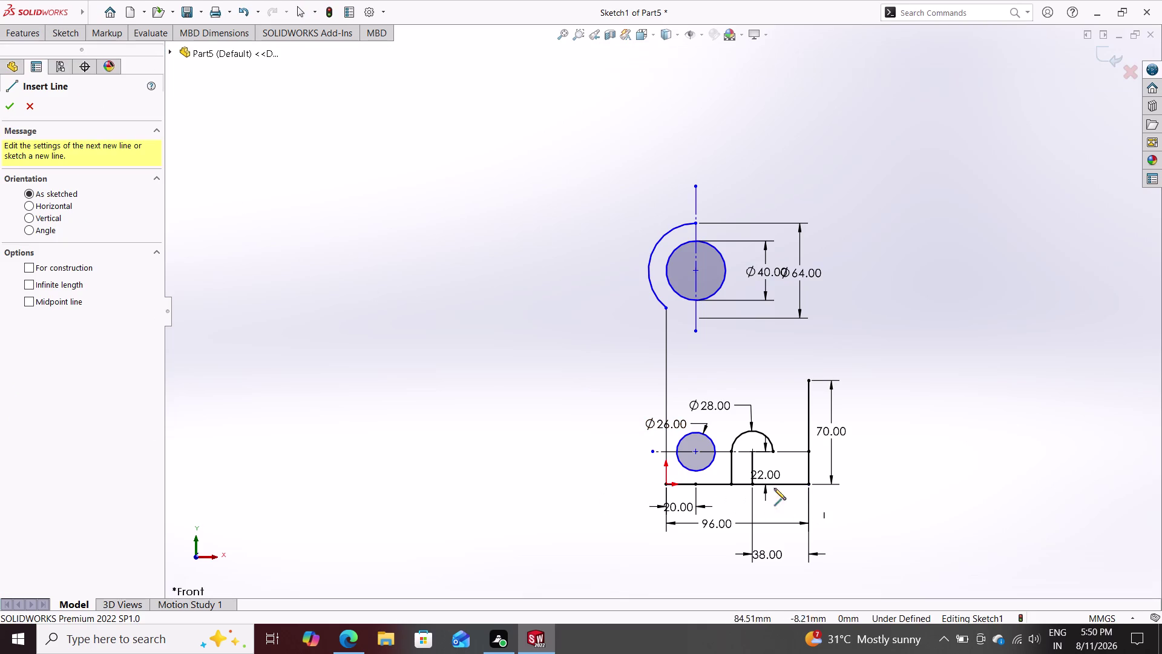
scroll(down, 3)
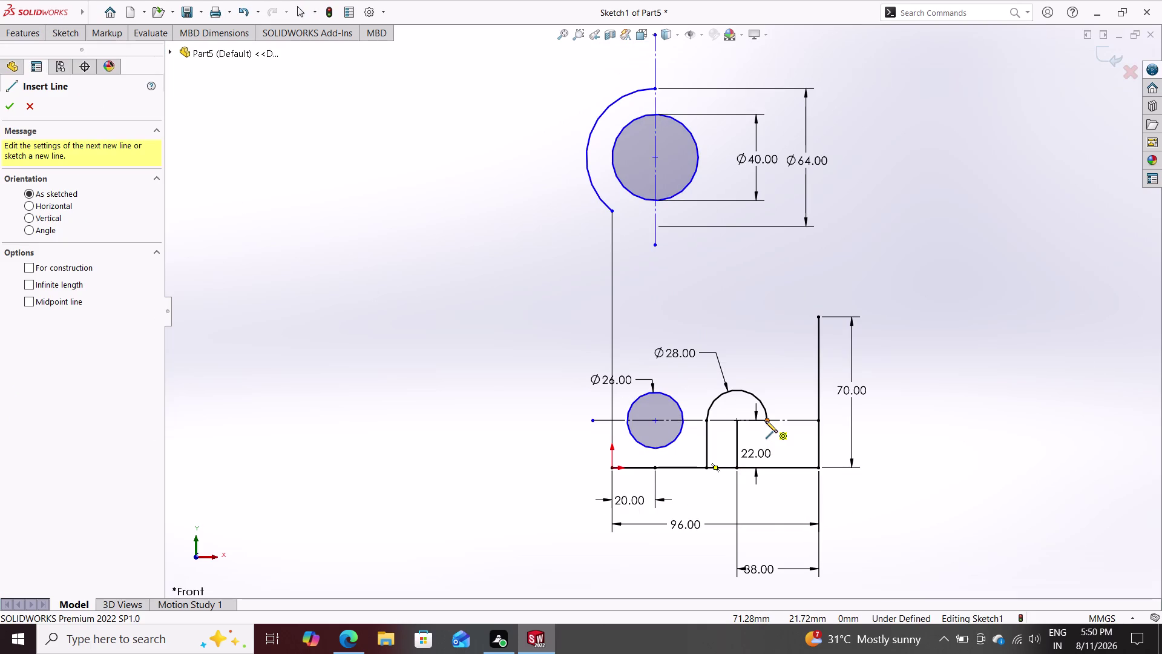
click(766, 420)
click(768, 467)
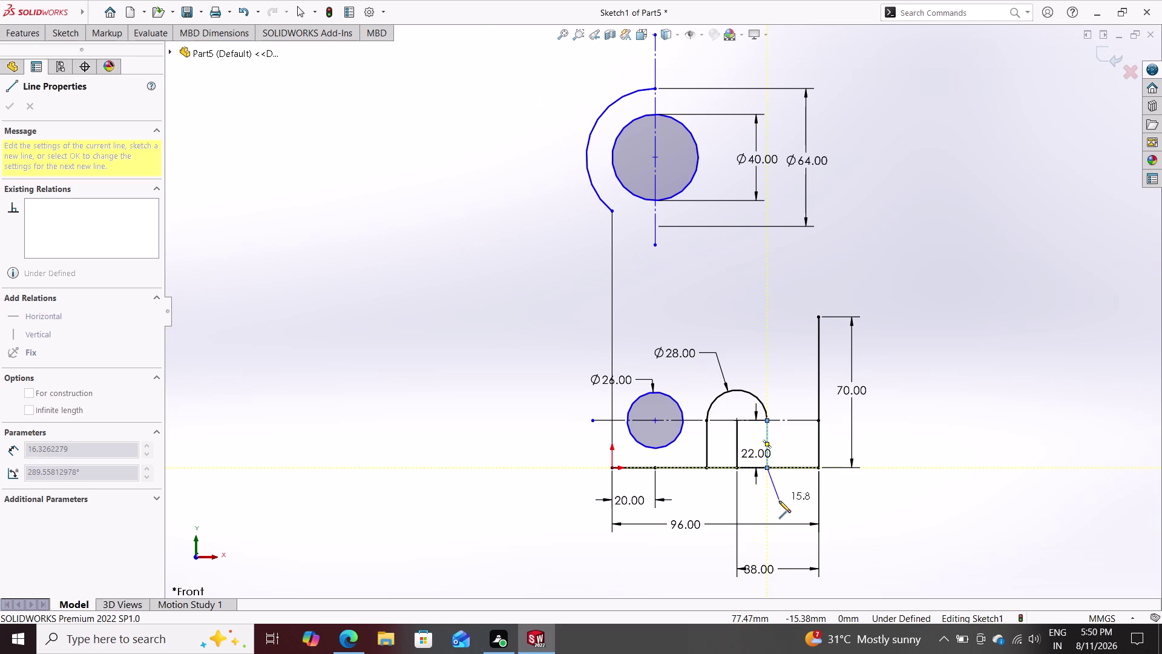
key(Escape)
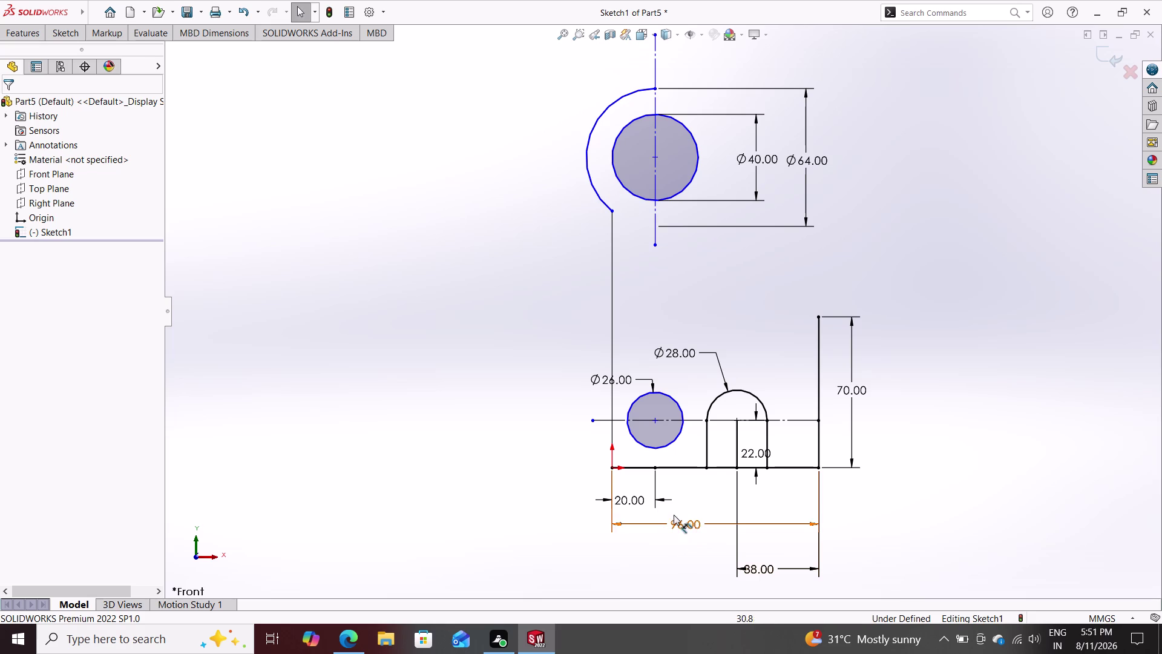
click(74, 33)
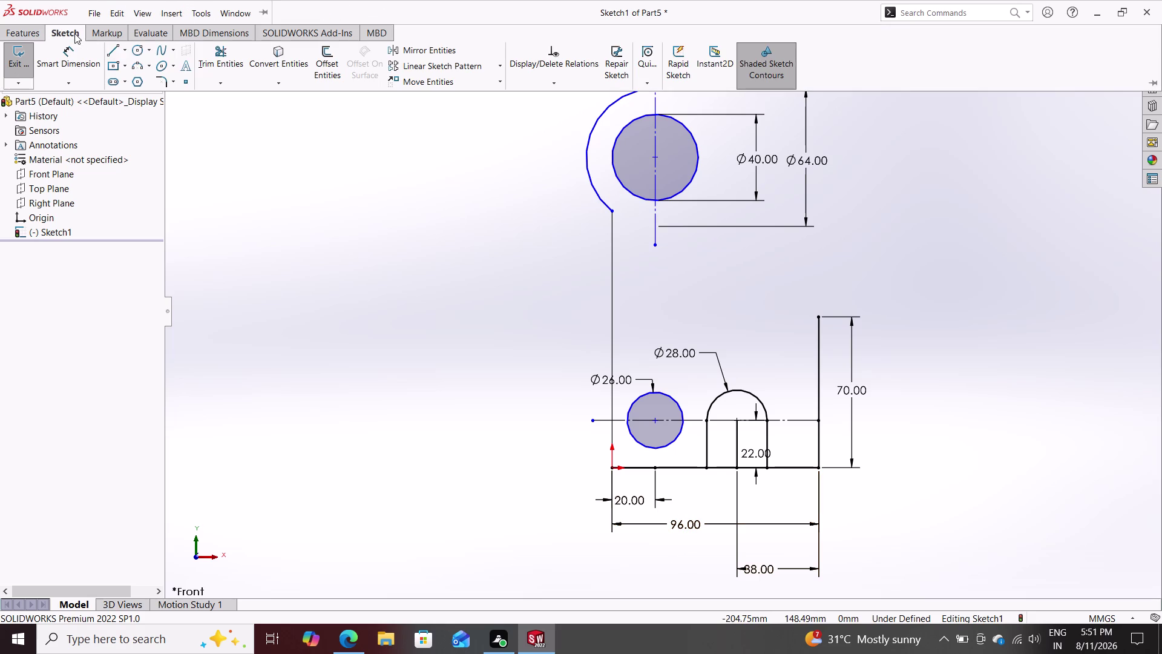
Trim the base-line segments inside the slot on both sides of the centre line.
click(224, 50)
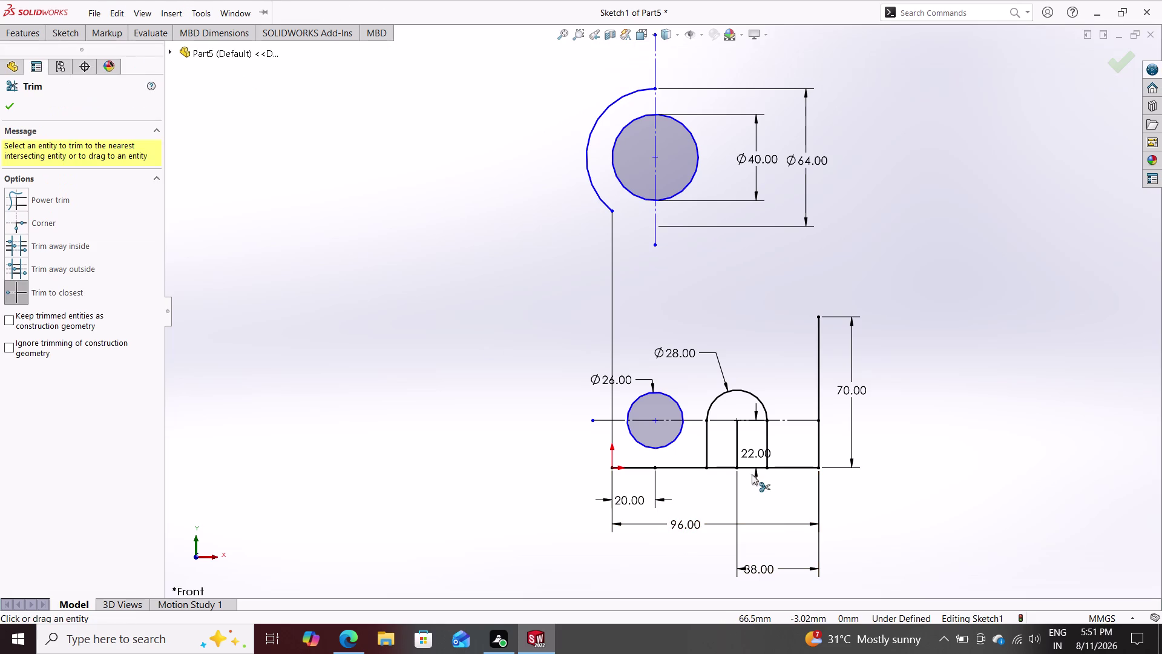
click(725, 468)
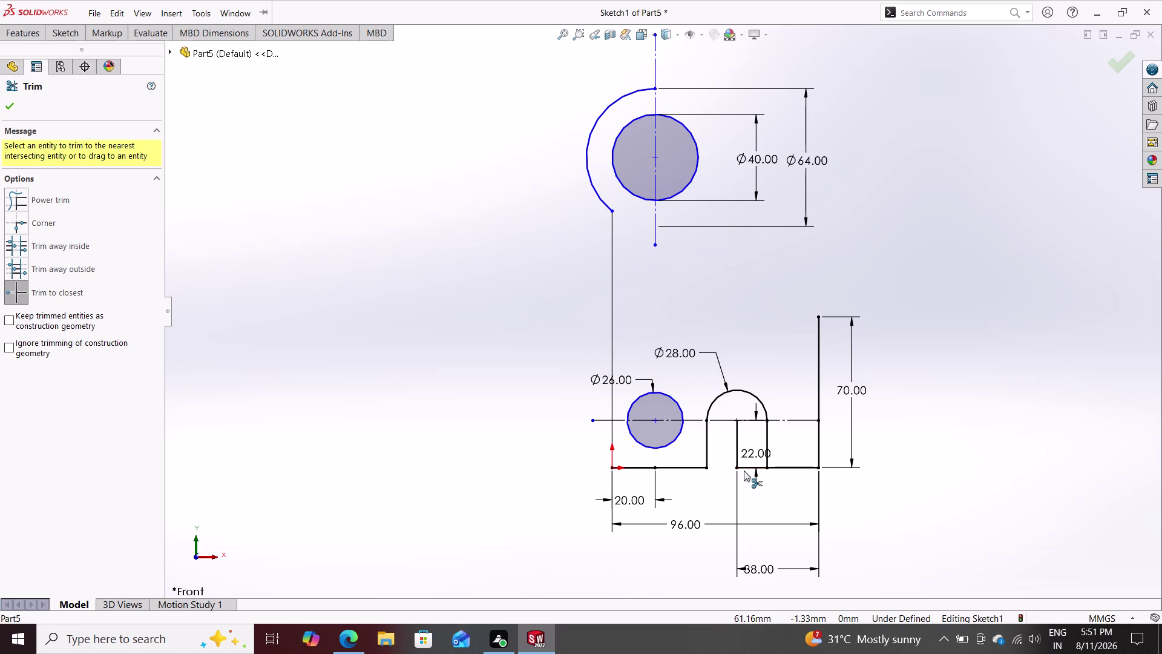
click(745, 467)
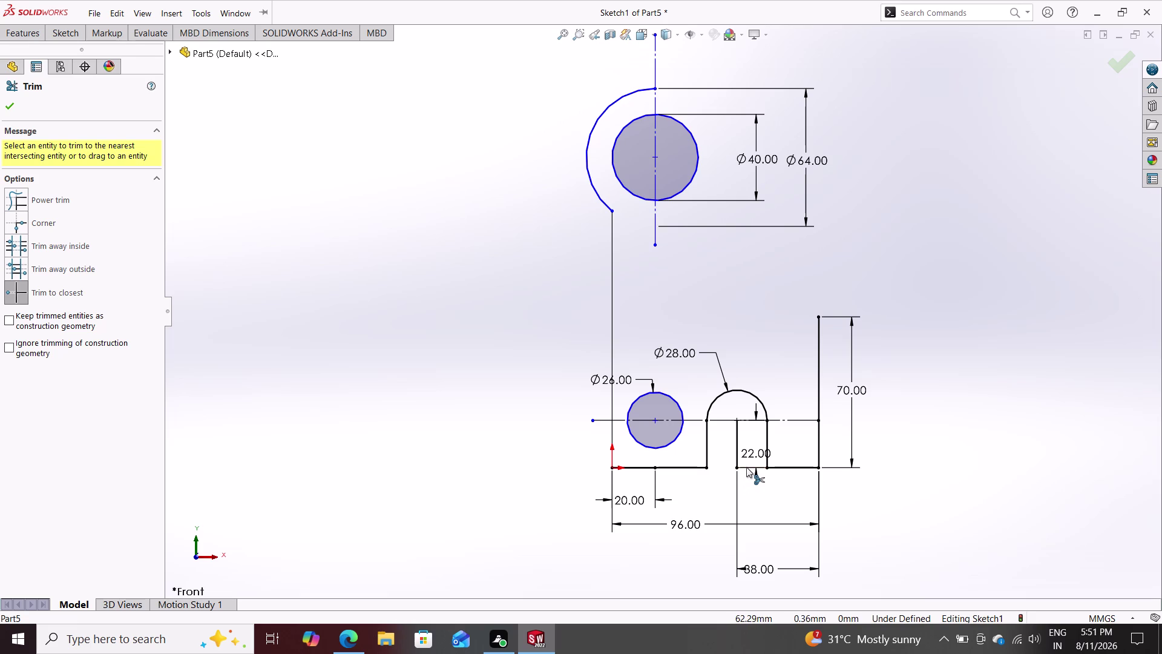
click(746, 467)
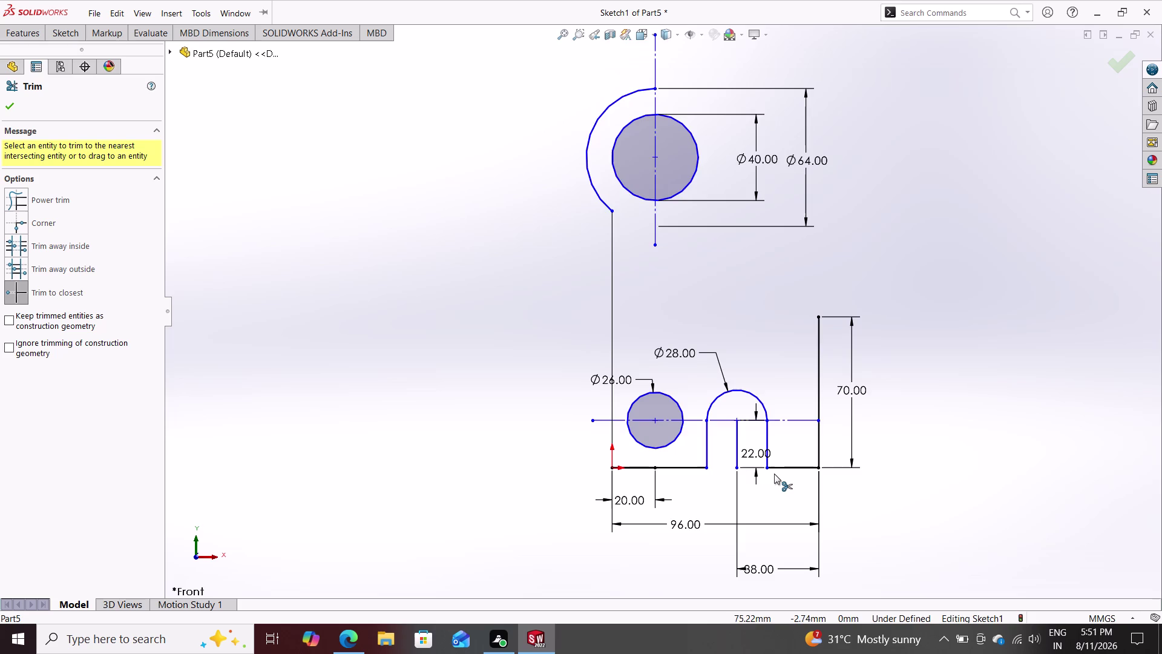
scroll(down, 3)
scroll(down, 3)
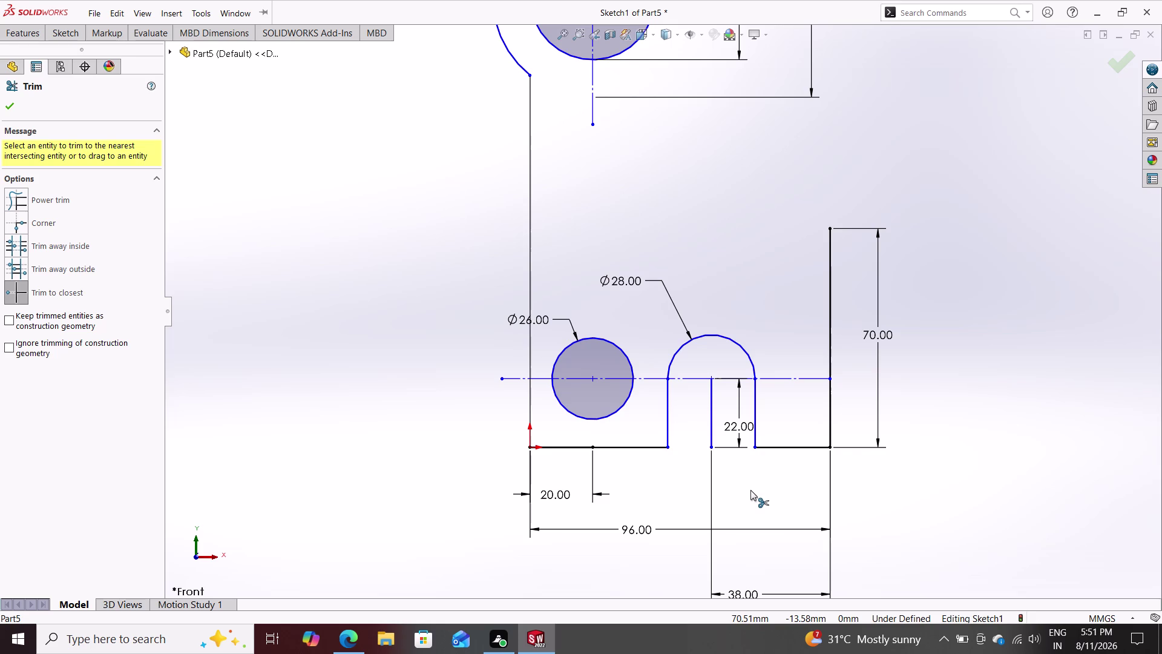
key(Escape)
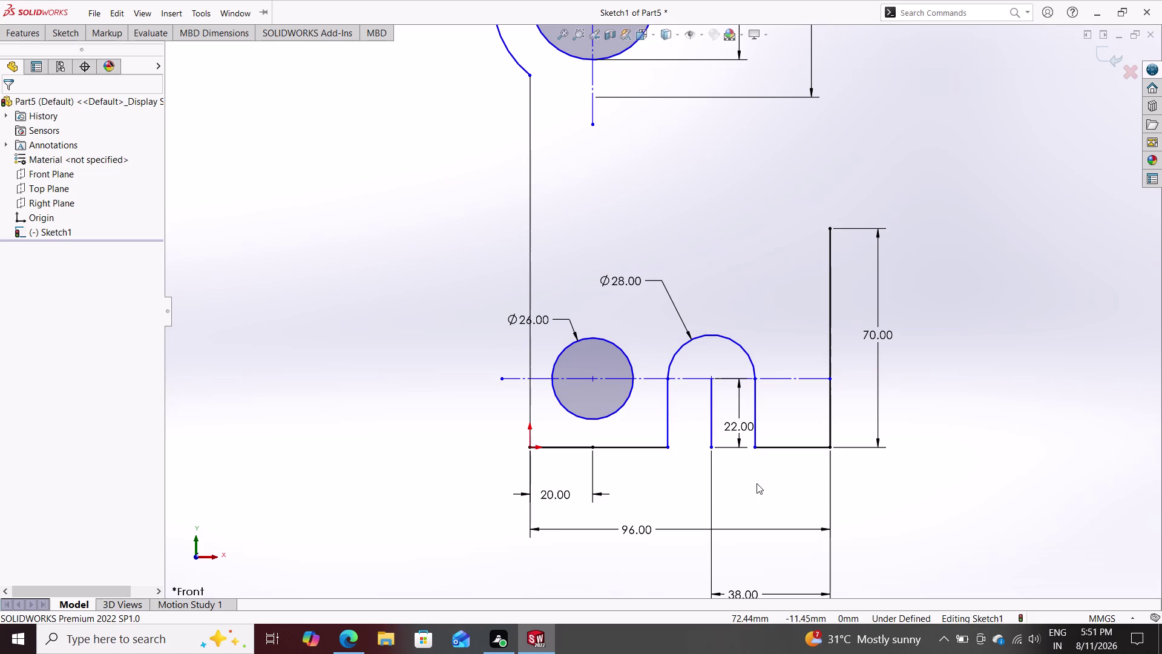
scroll(down, 3)
scroll(down, 3)
scroll(up, 3)
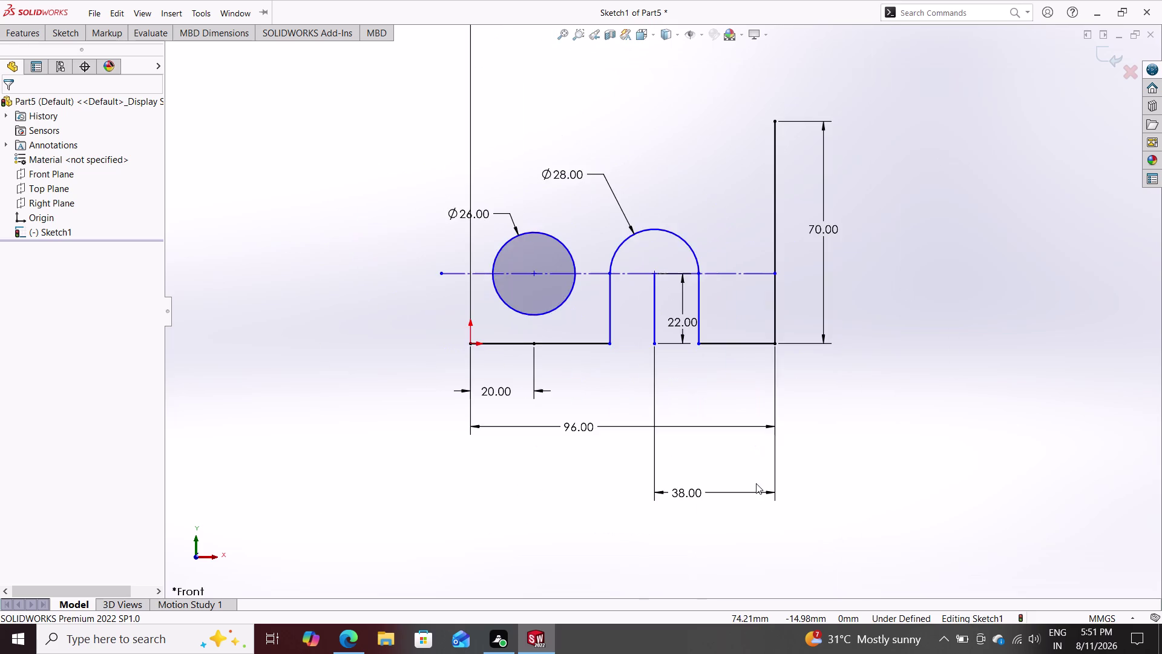
scroll(down, 3)
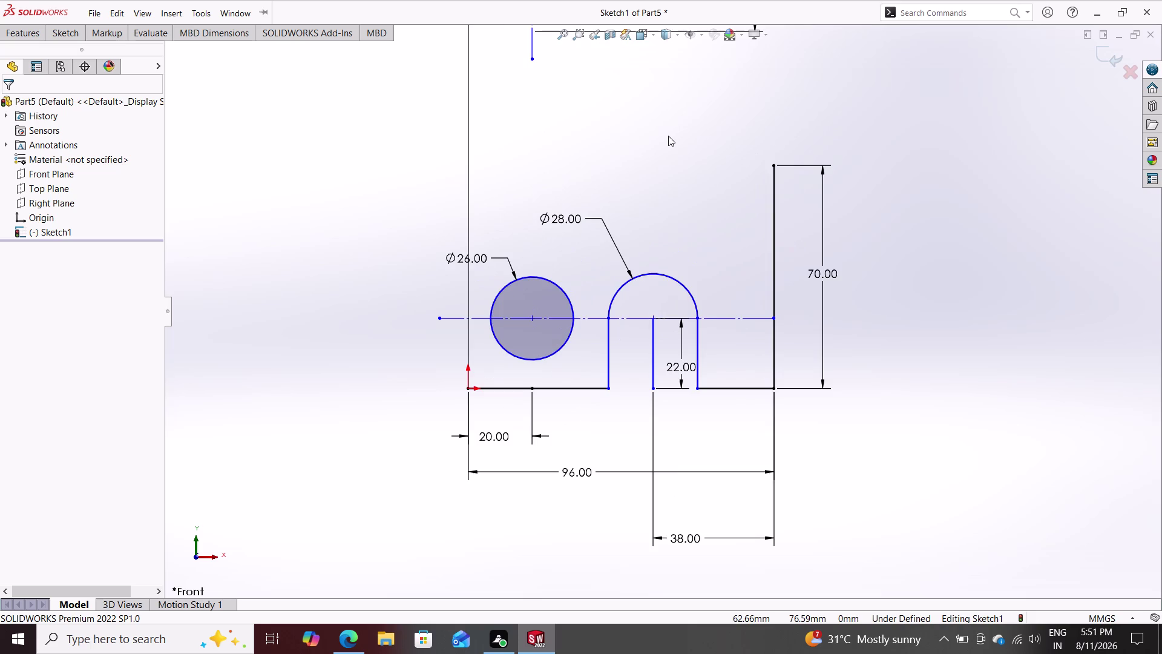
scroll(up, 3)
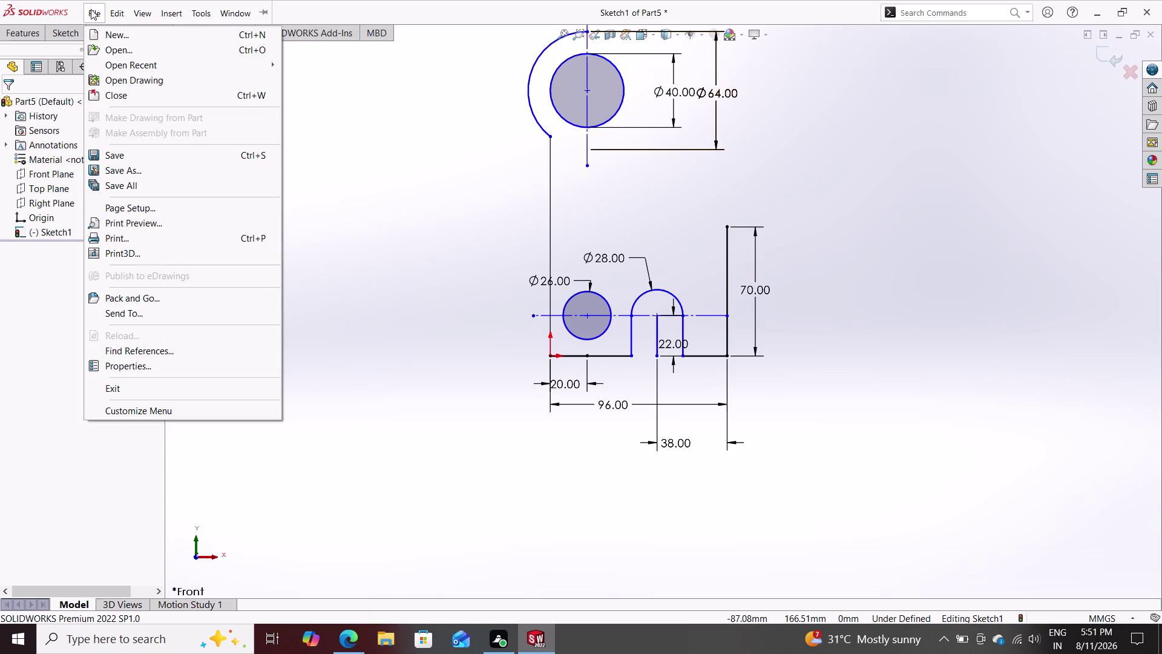
click(70, 32)
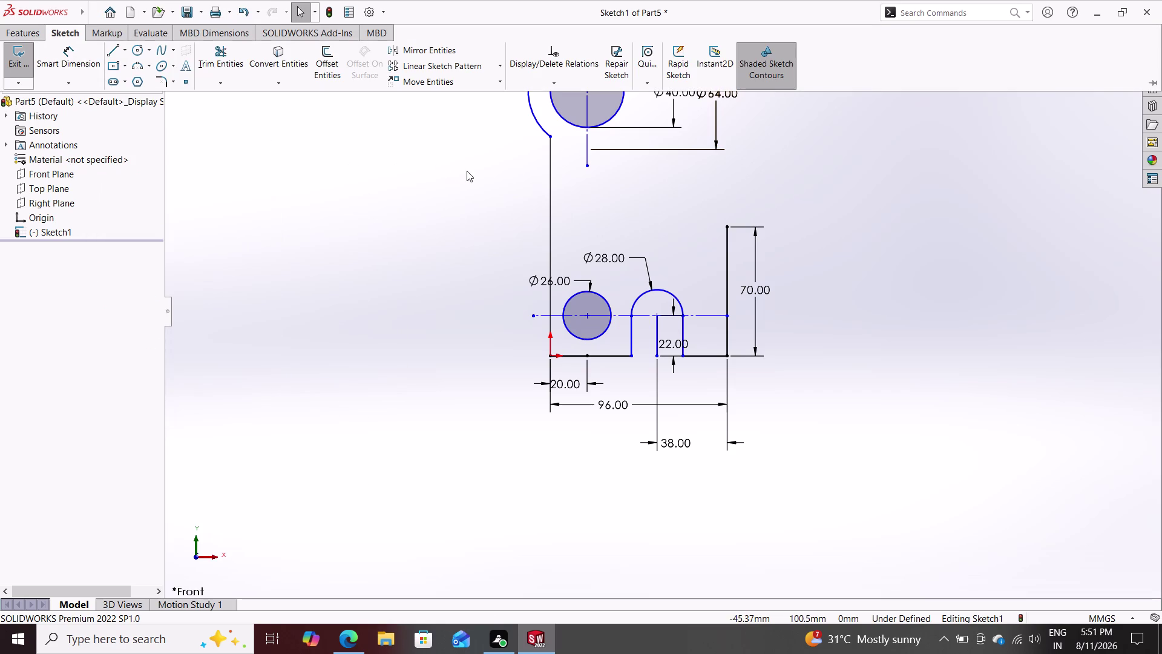
click(139, 53)
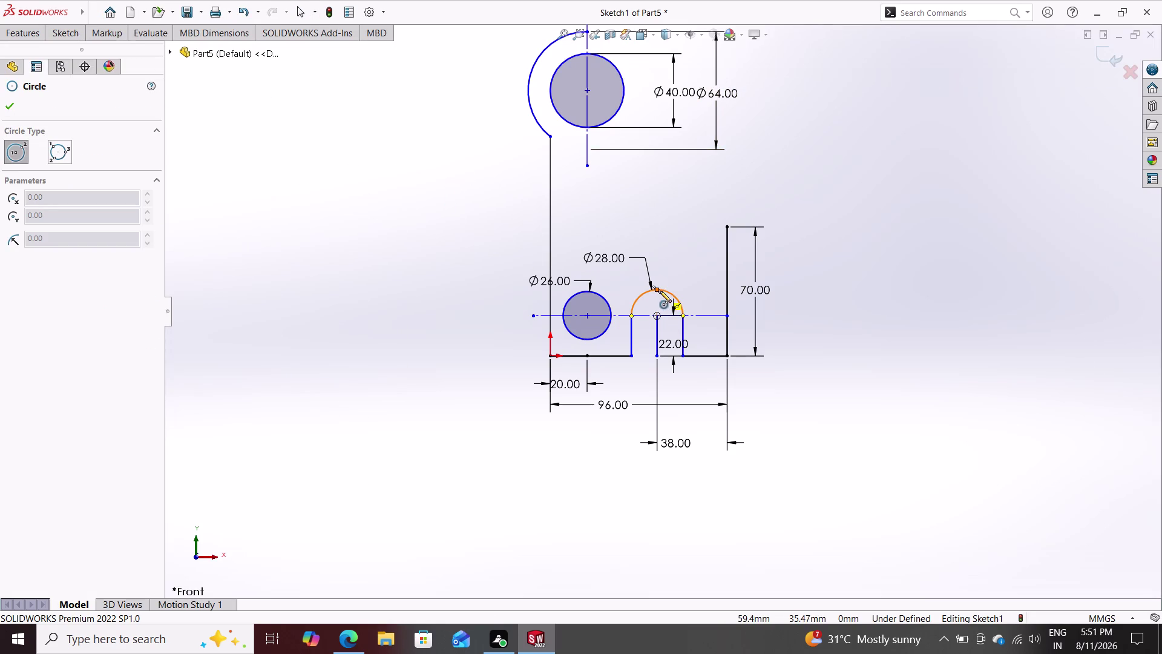
Draw a circle centred above the slot.
click(657, 227)
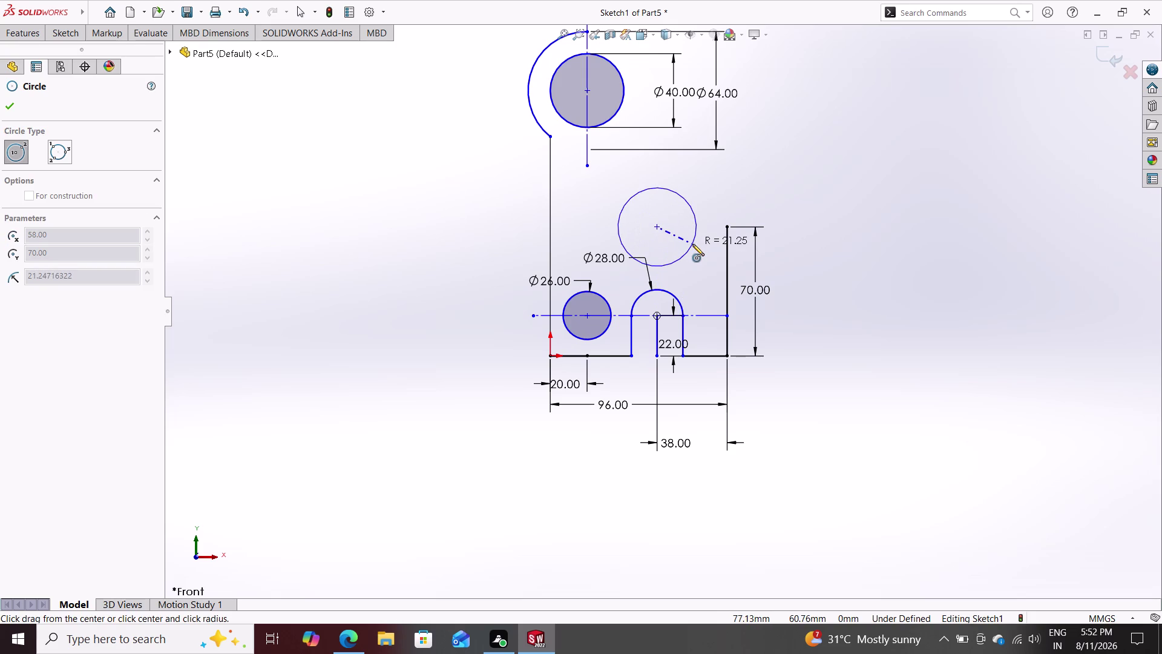
click(692, 243)
click(64, 29)
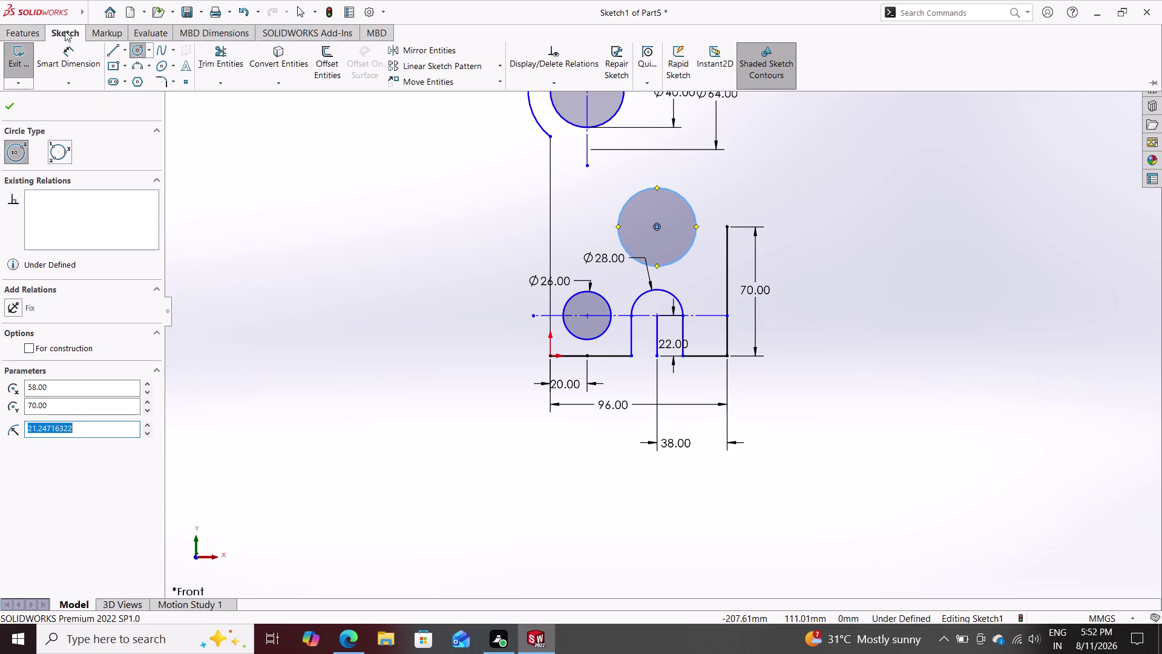
click(76, 63)
Give the new circle a 76 mm diameter (38+38).
click(686, 201)
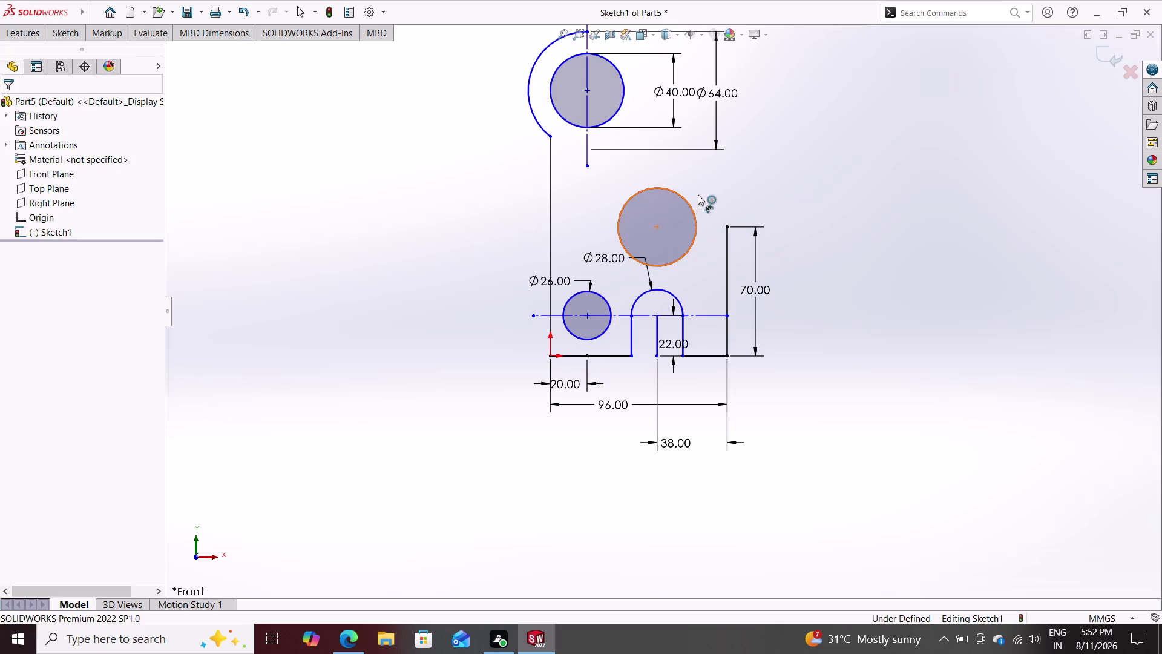
click(734, 179)
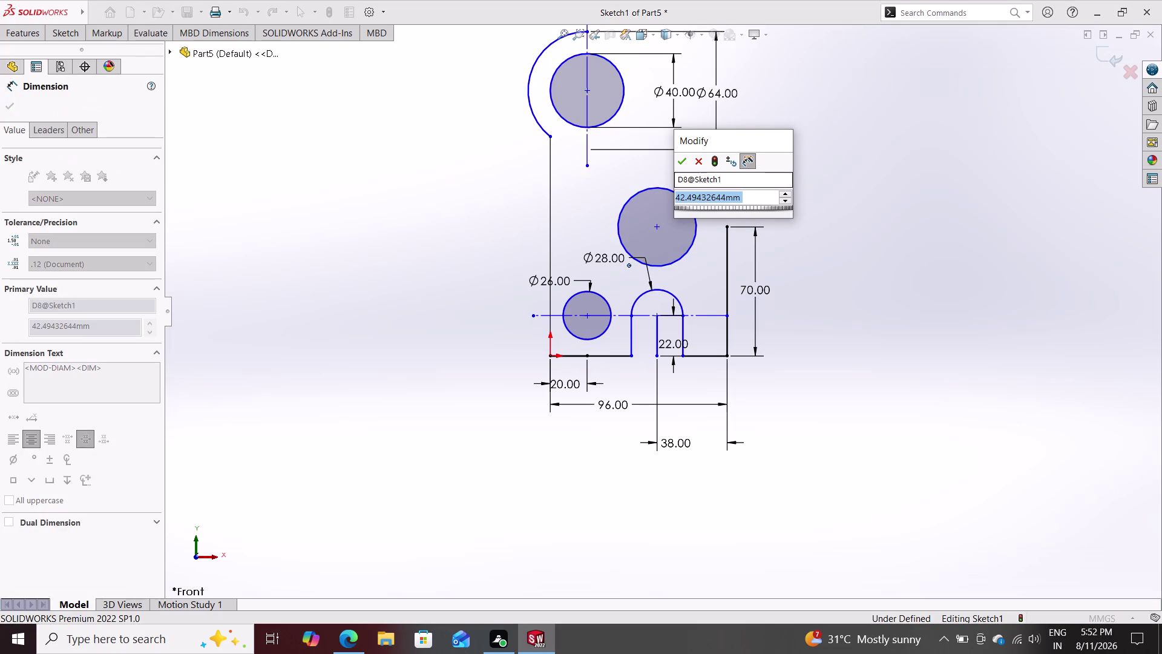
text(38+3)
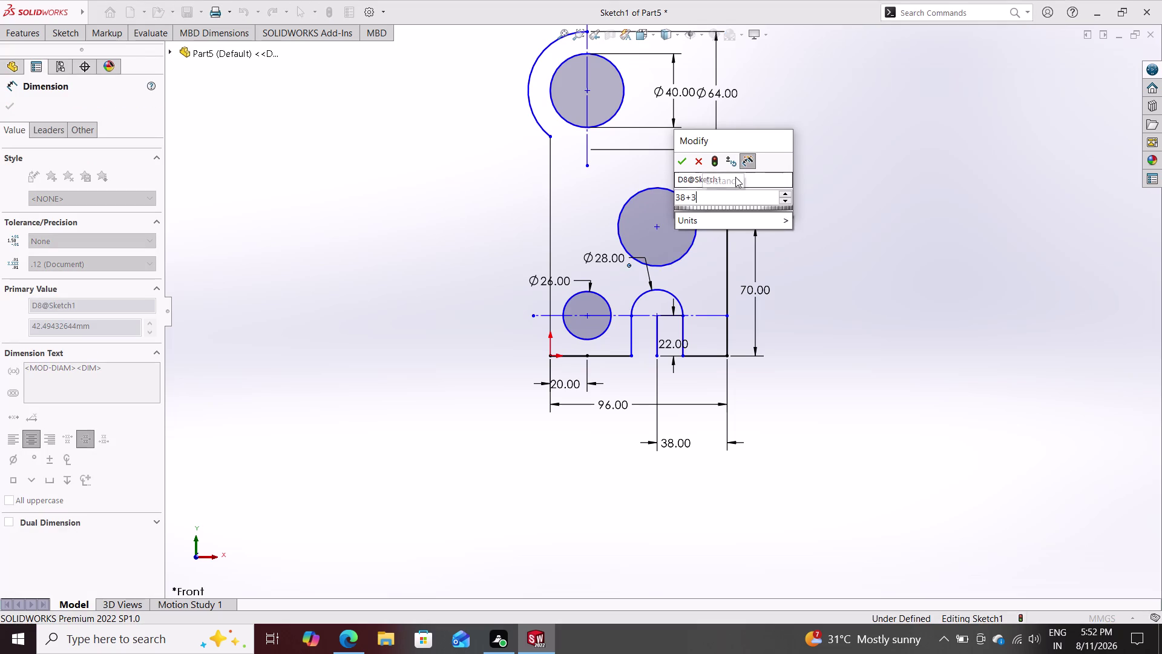
text(8)
key(Return)
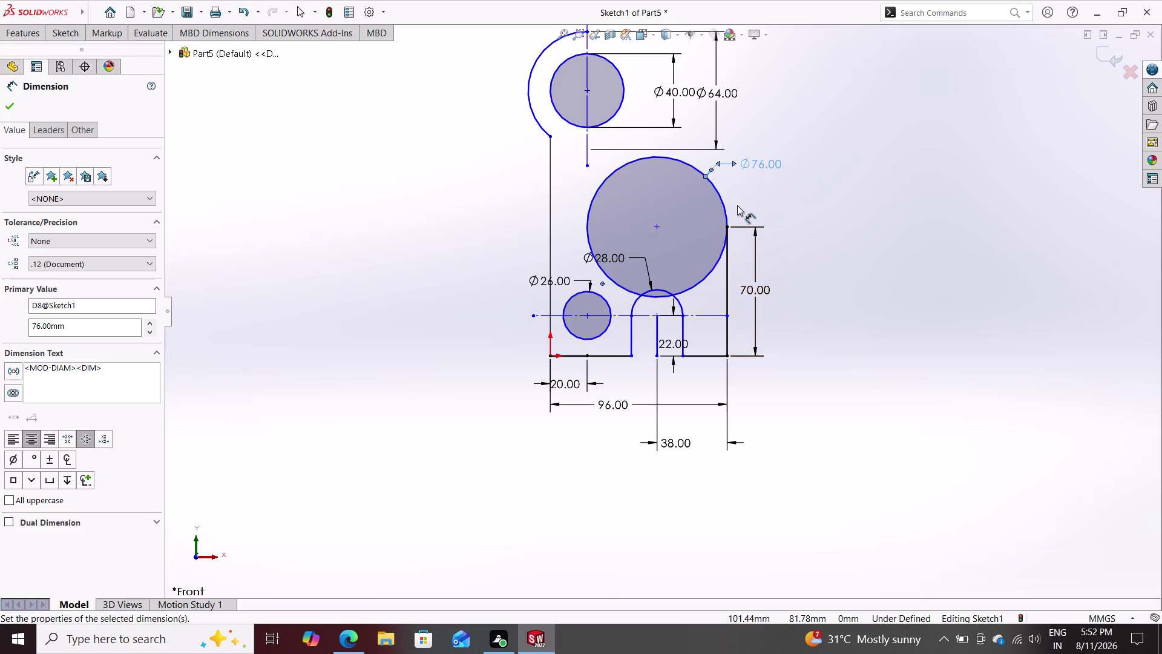
key(Escape)
key(Escape)
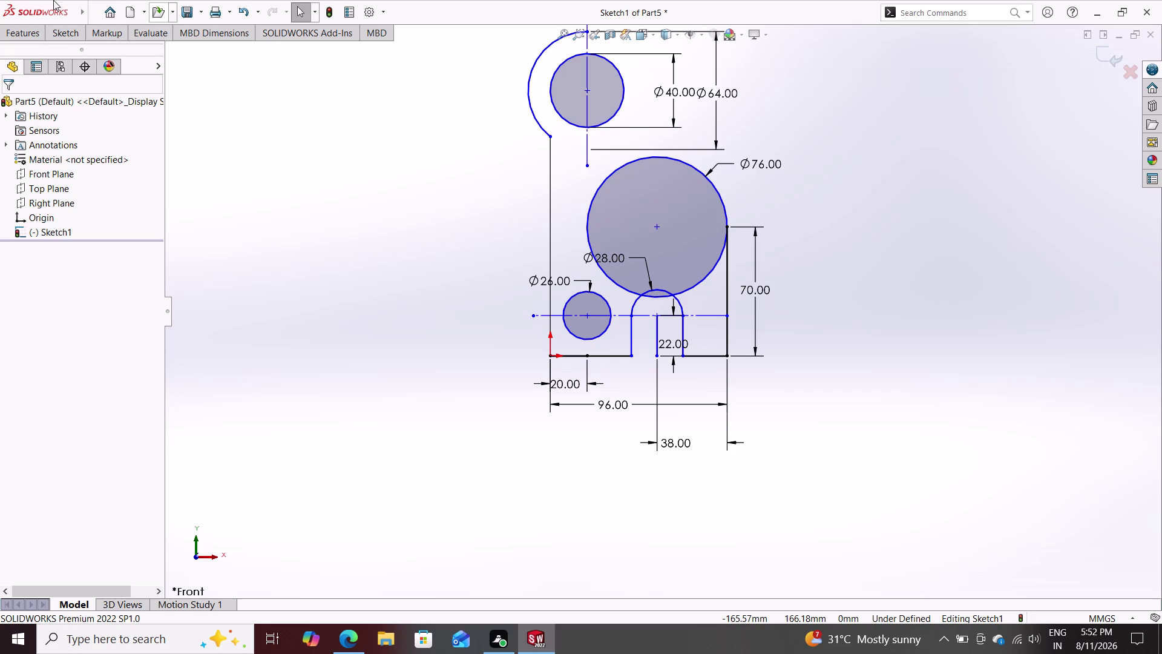
Draw a circle centred on the 76 mm circle's centre.
click(63, 31)
click(135, 56)
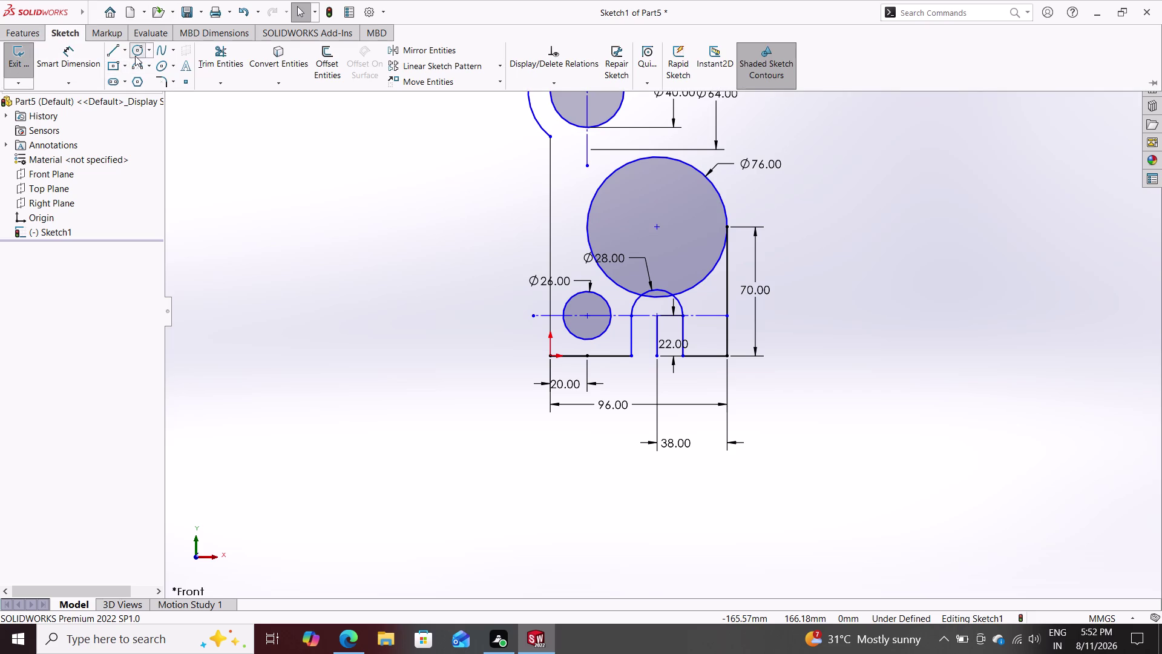
click(655, 228)
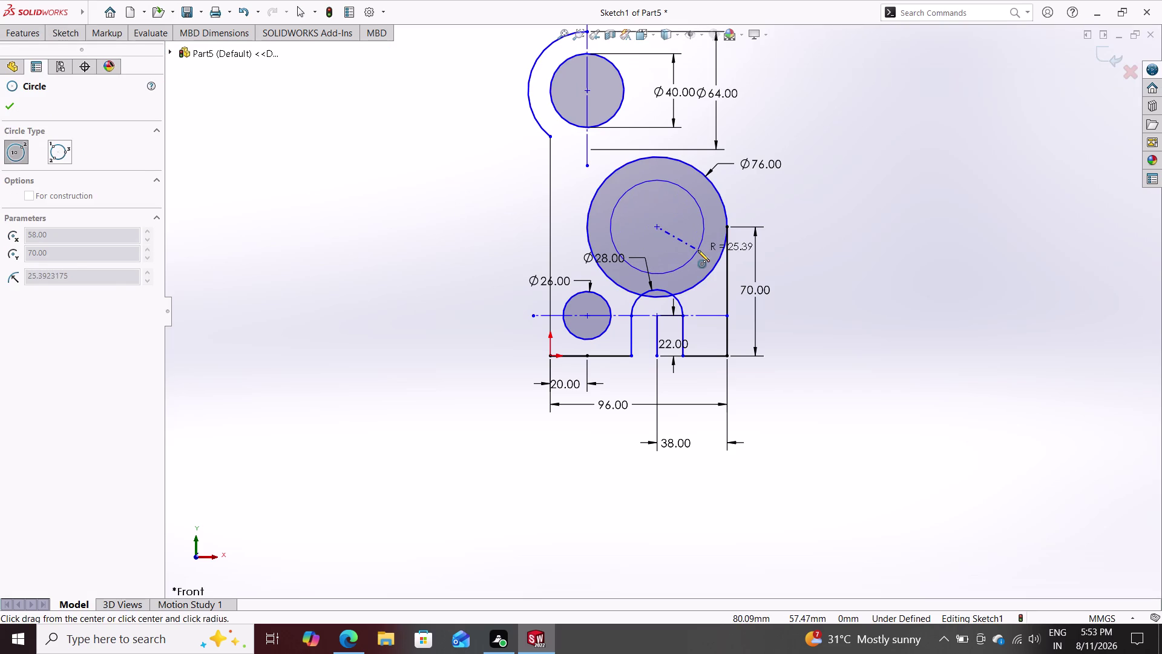
double_click(698, 250)
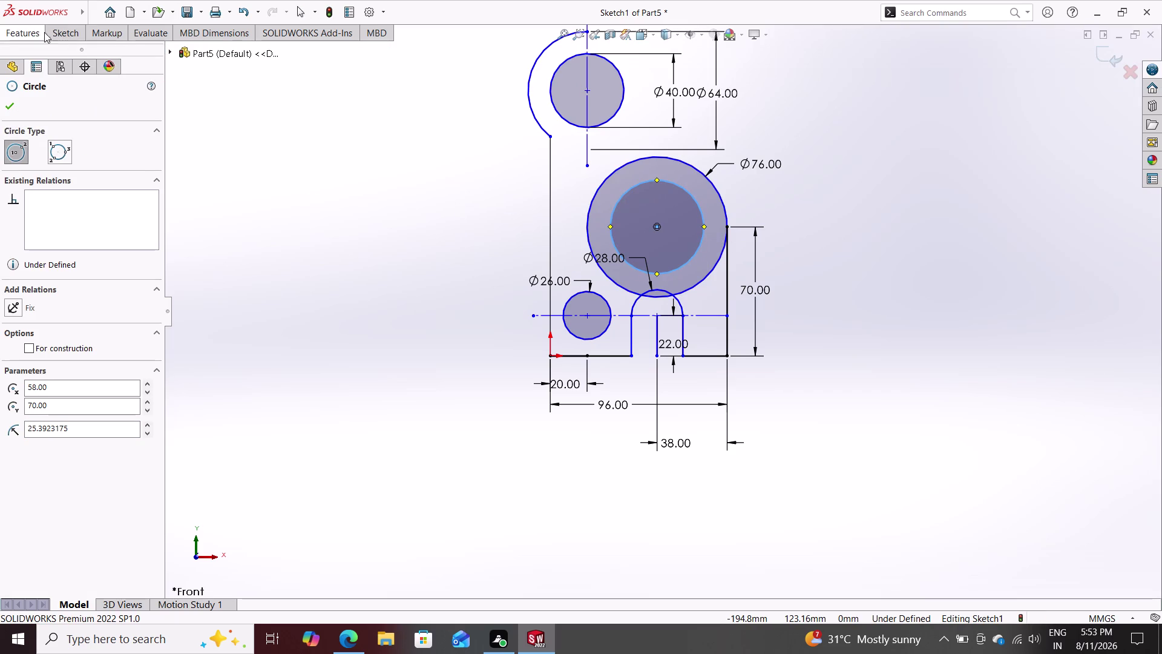
click(64, 37)
Dimension the inner circle's diameter to 44 mm.
click(64, 57)
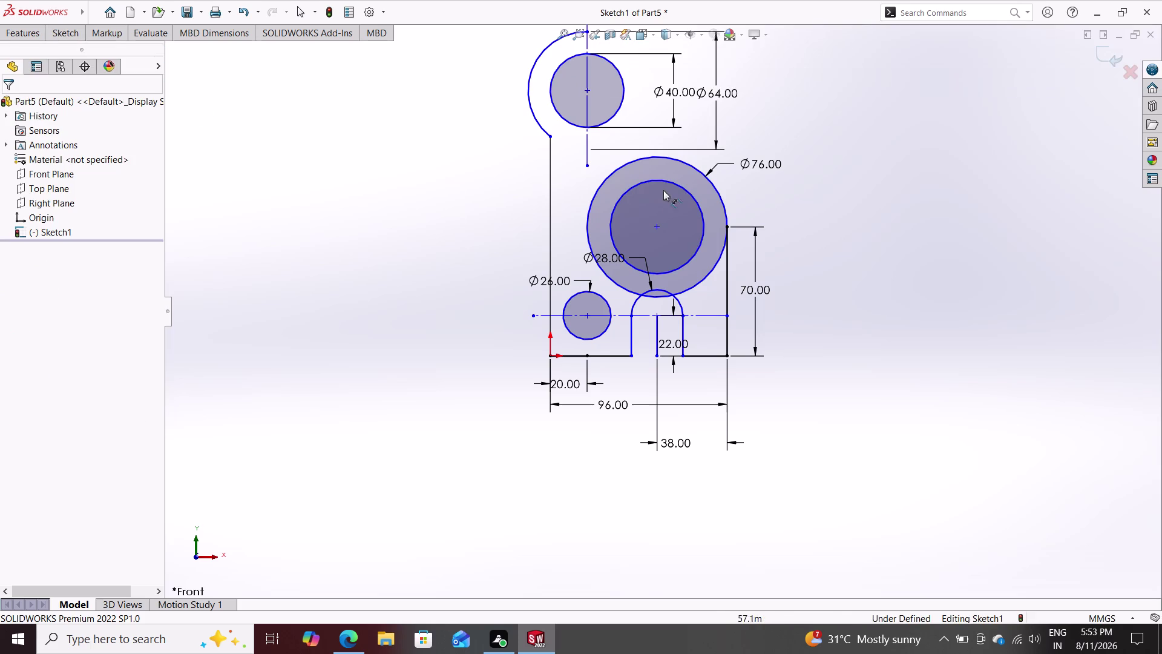
click(696, 197)
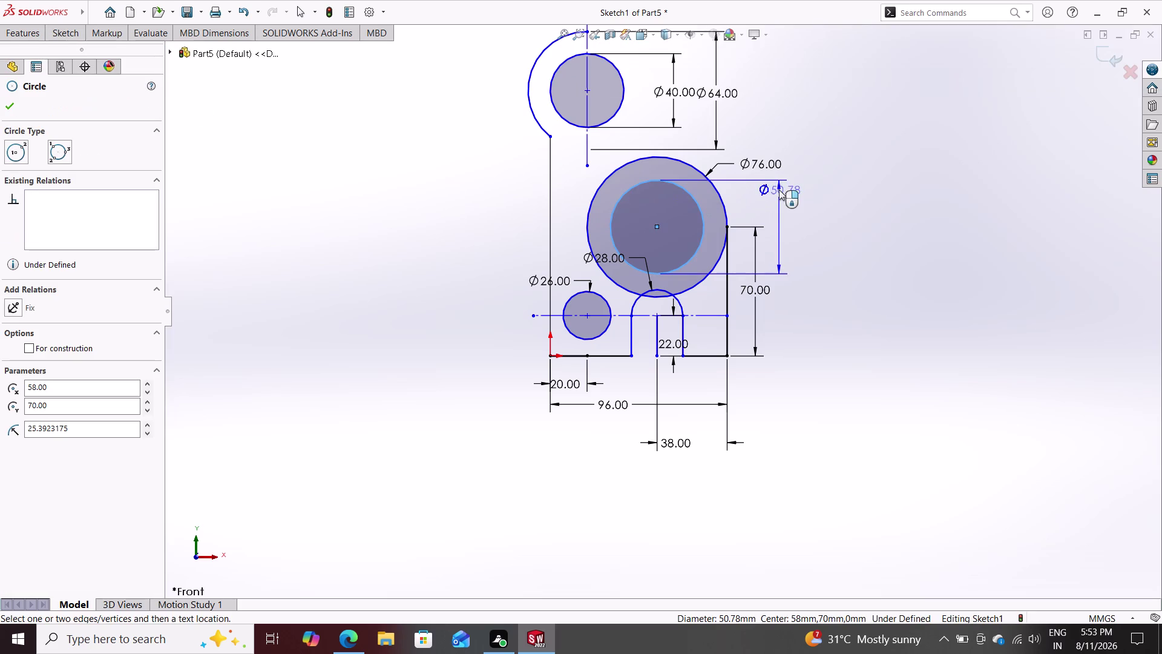
click(820, 127)
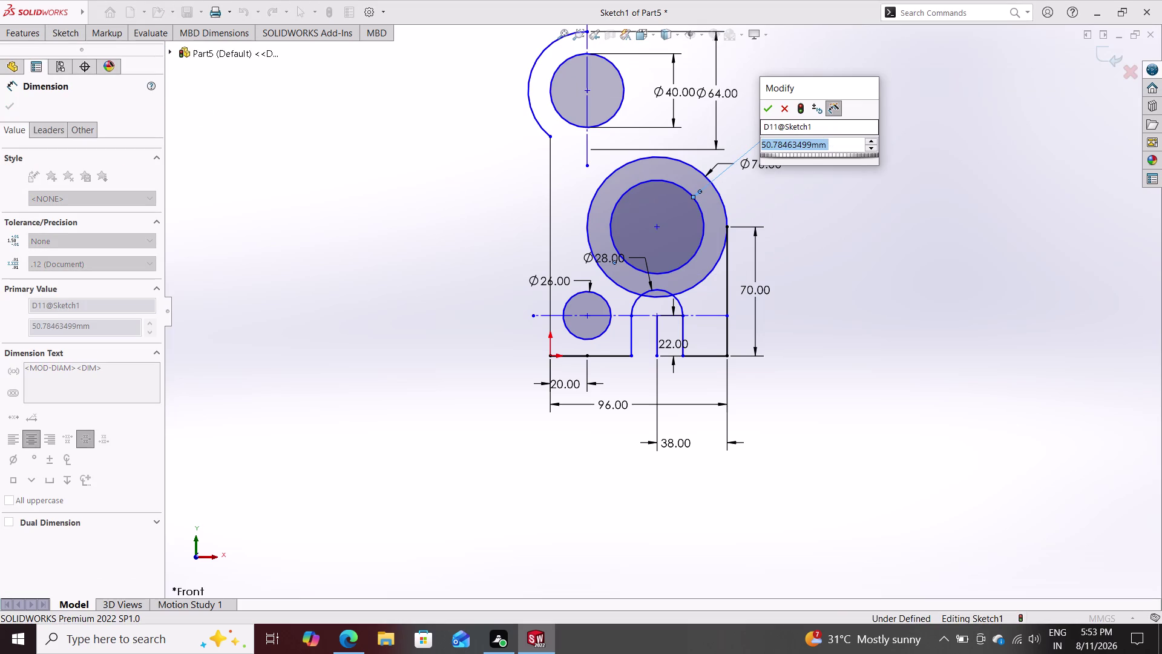
text(44)
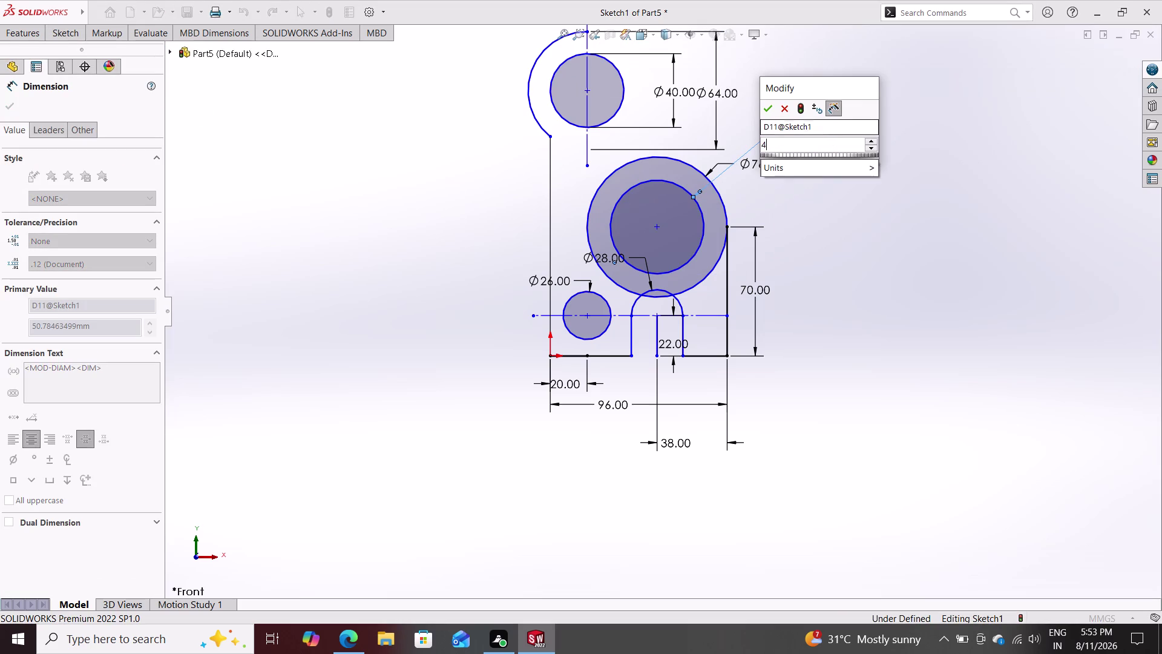
key(Return)
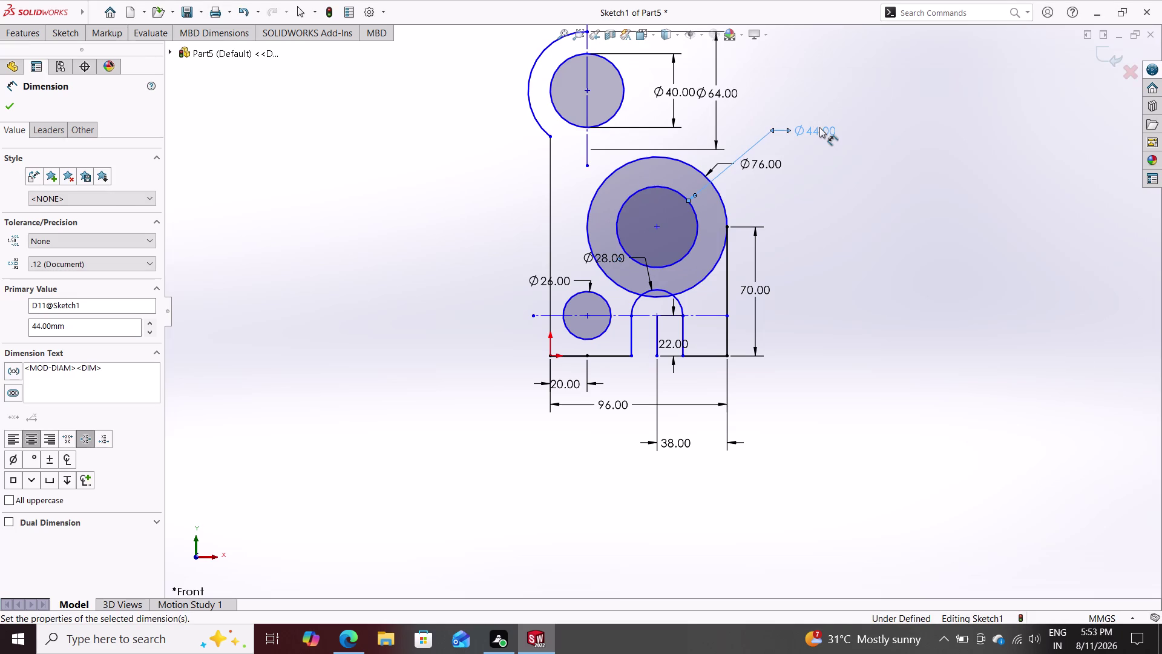
key(Escape)
key(Escape)
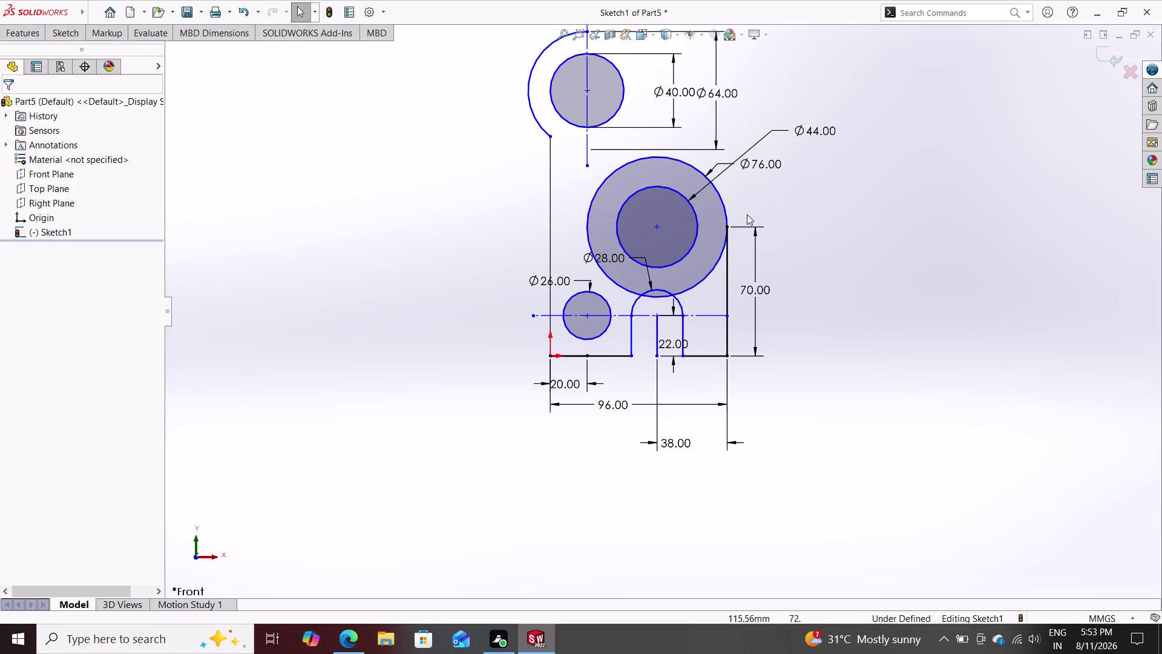
scroll(down, 3)
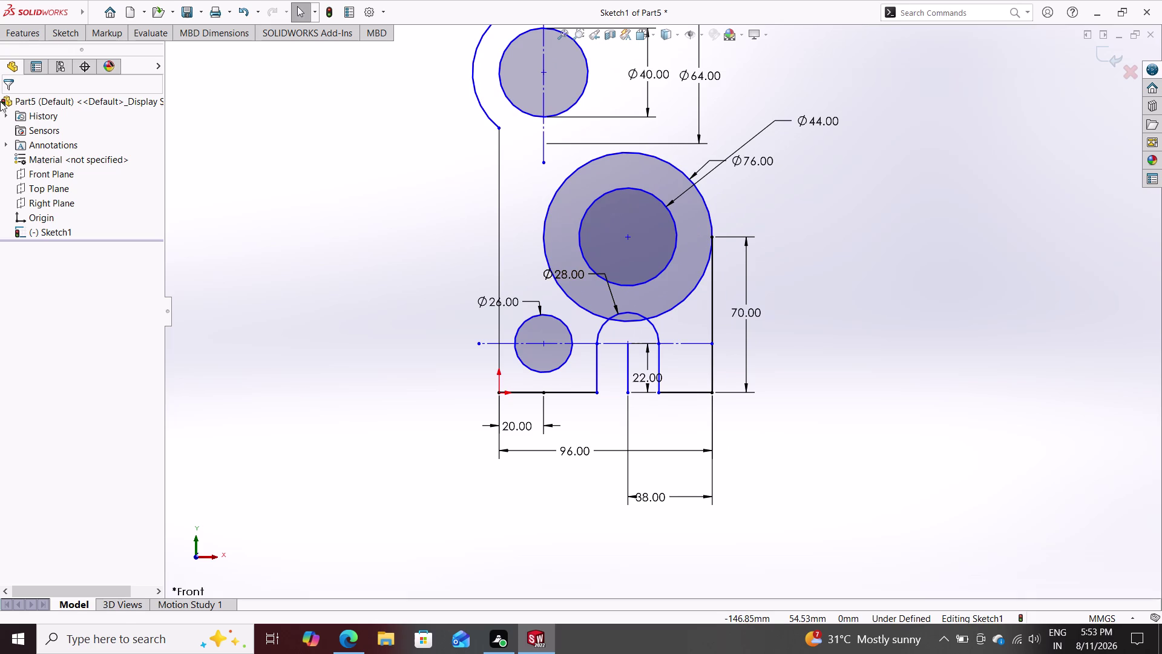
Trim the 76 mm circle's lower-right segments near the slot, undoing one mistaken trim.
click(66, 40)
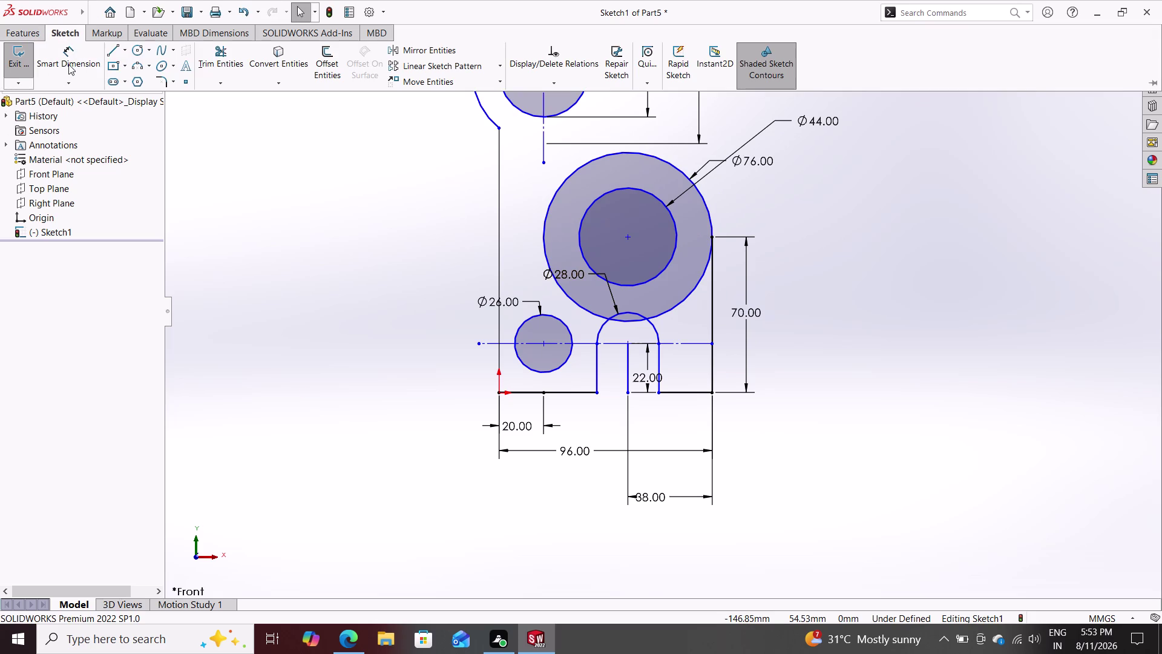
click(223, 54)
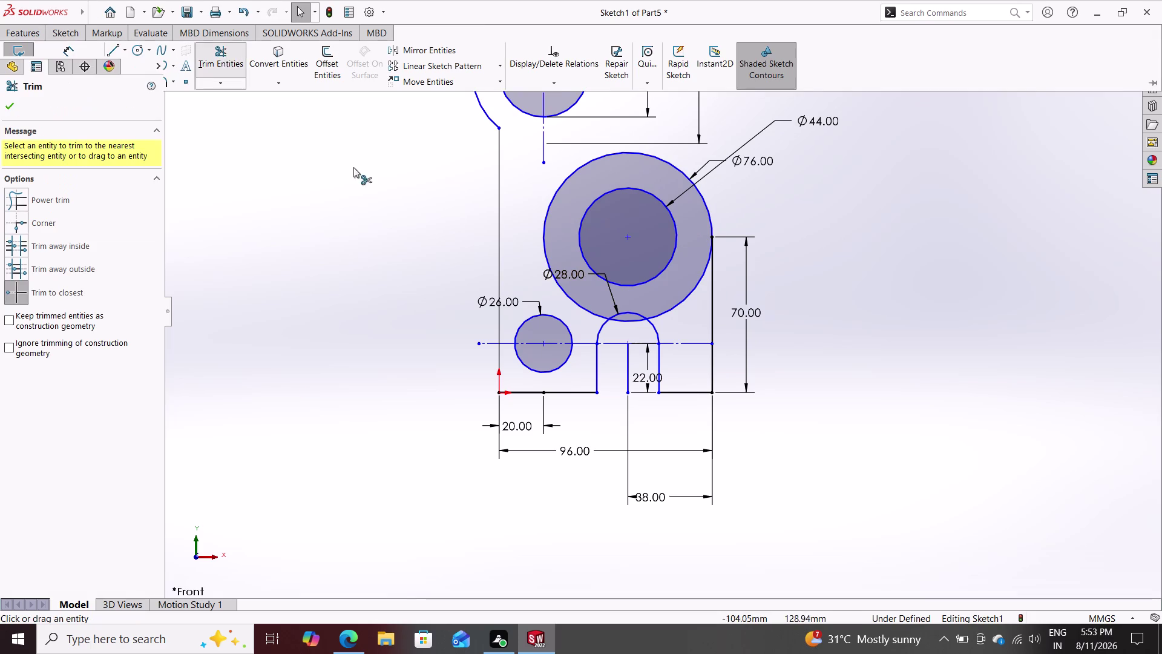
click(677, 299)
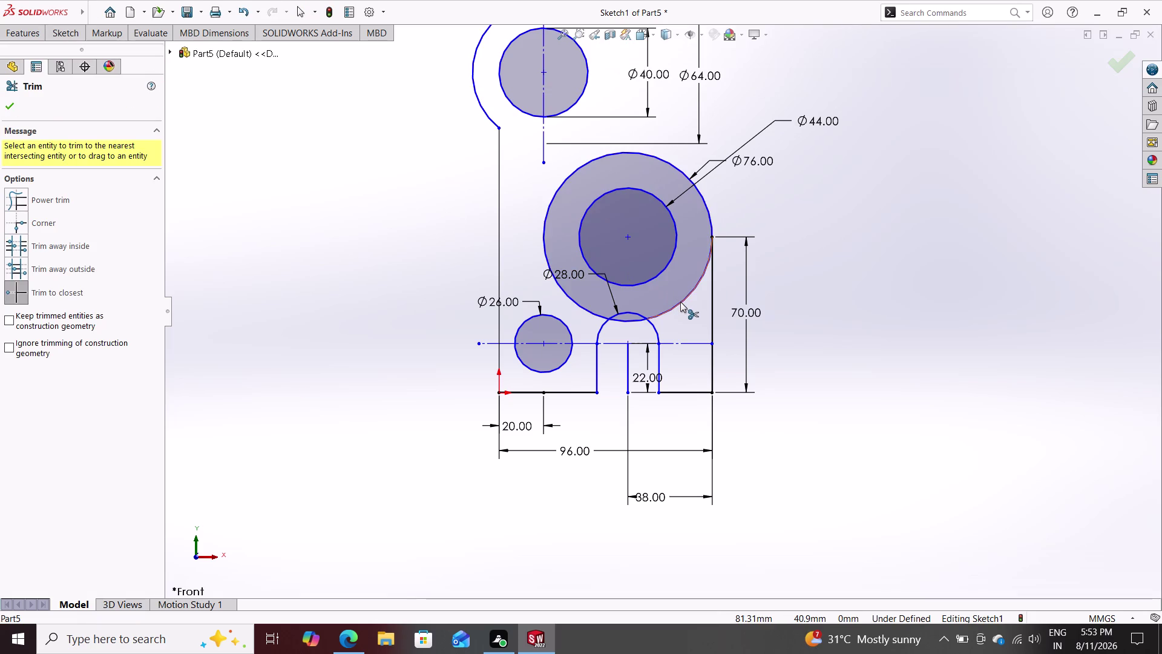
click(680, 301)
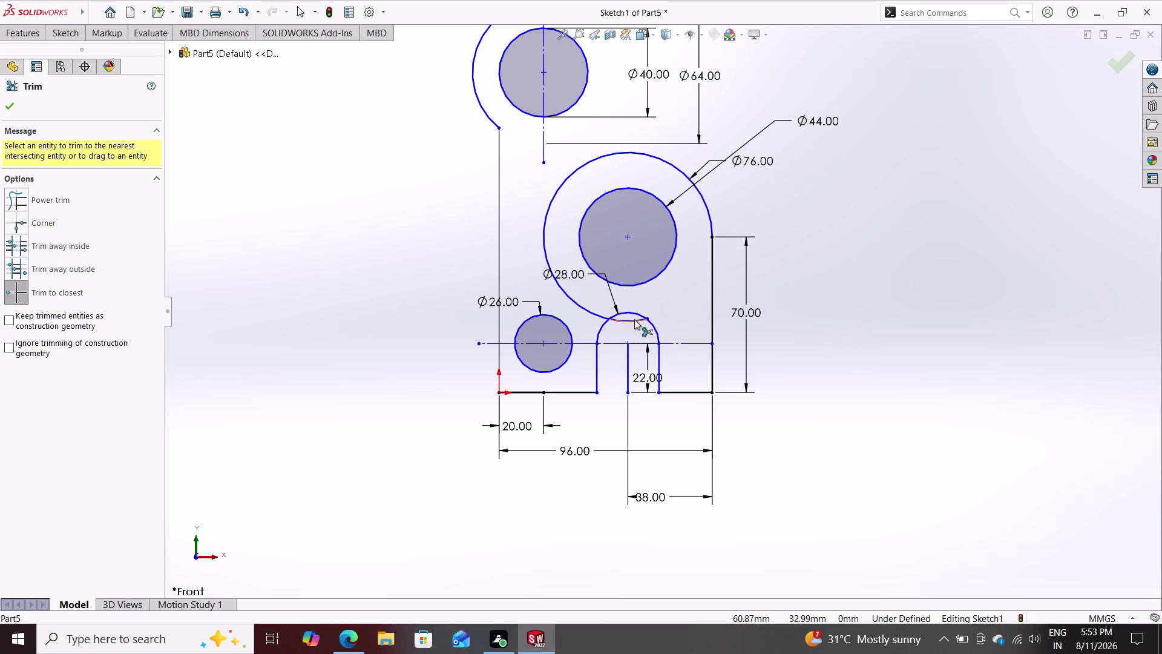
click(634, 319)
click(579, 302)
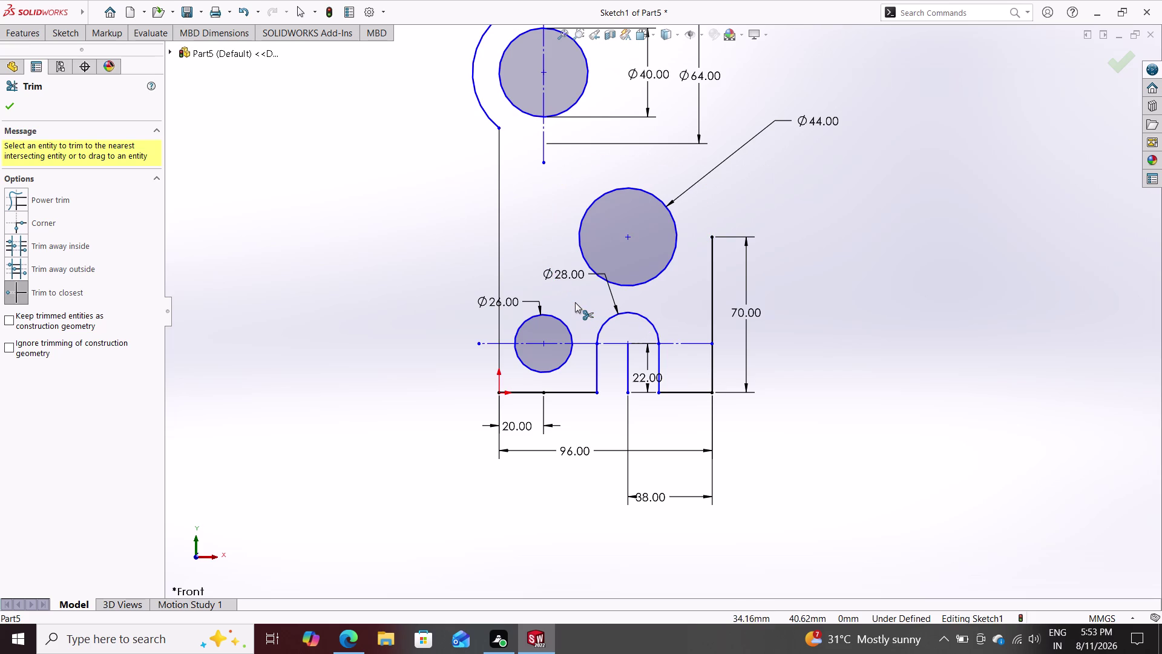
key(ctrl+z)
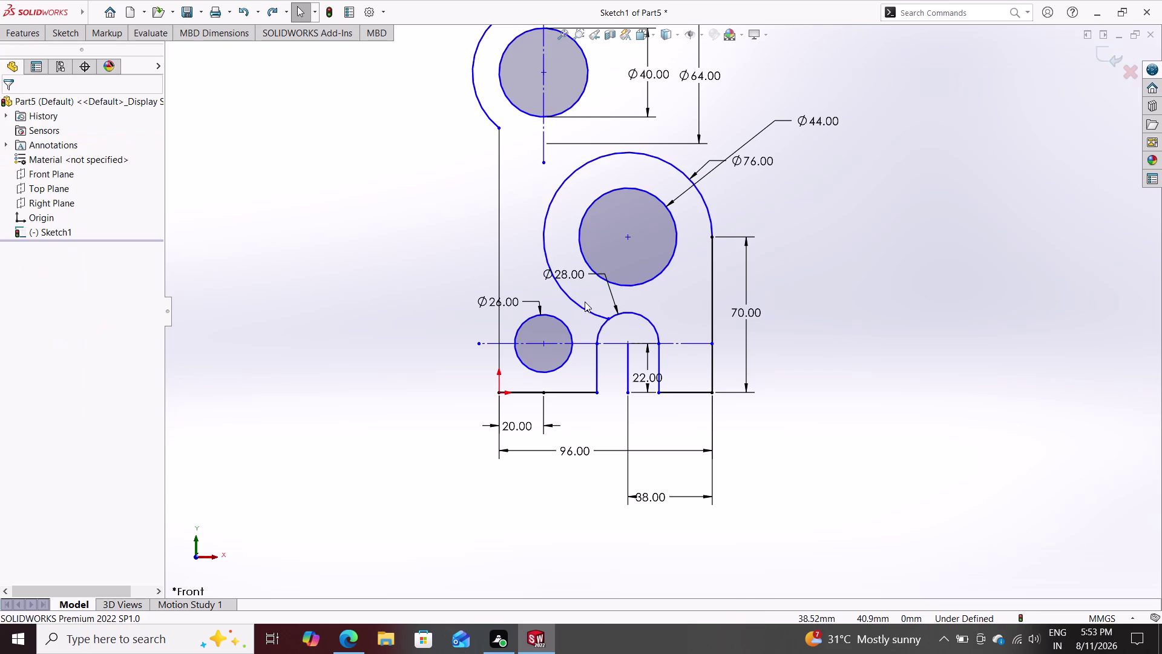
key(Escape)
key(Escape)
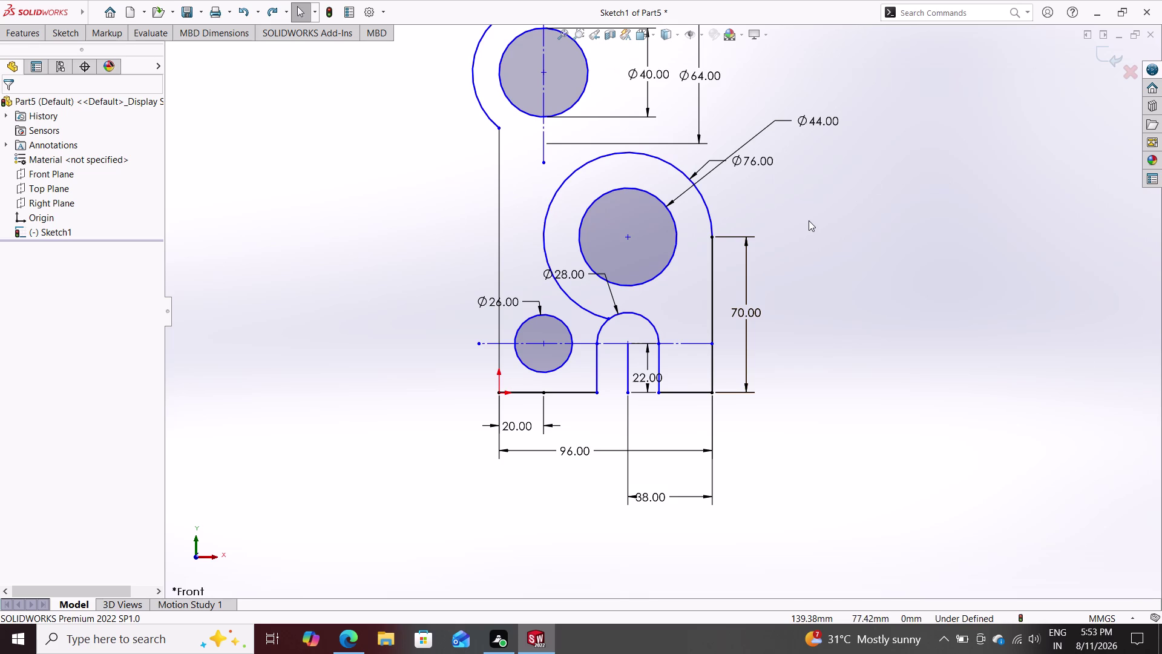
scroll(down, 3)
scroll(down, 3)
scroll(up, 3)
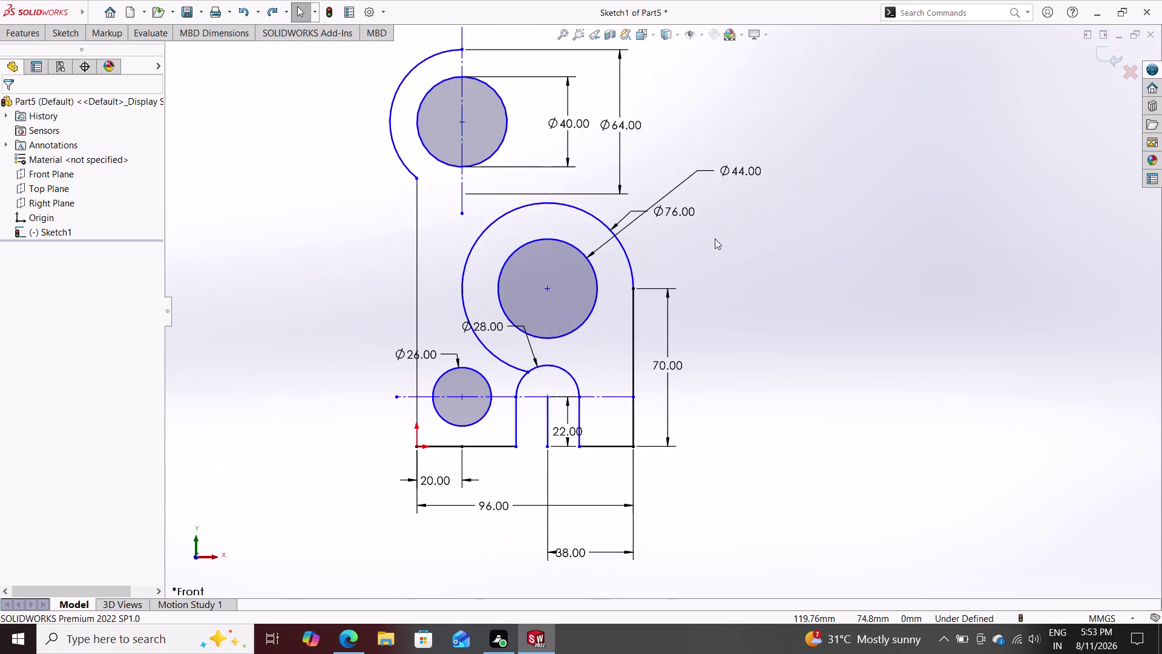
scroll(up, 3)
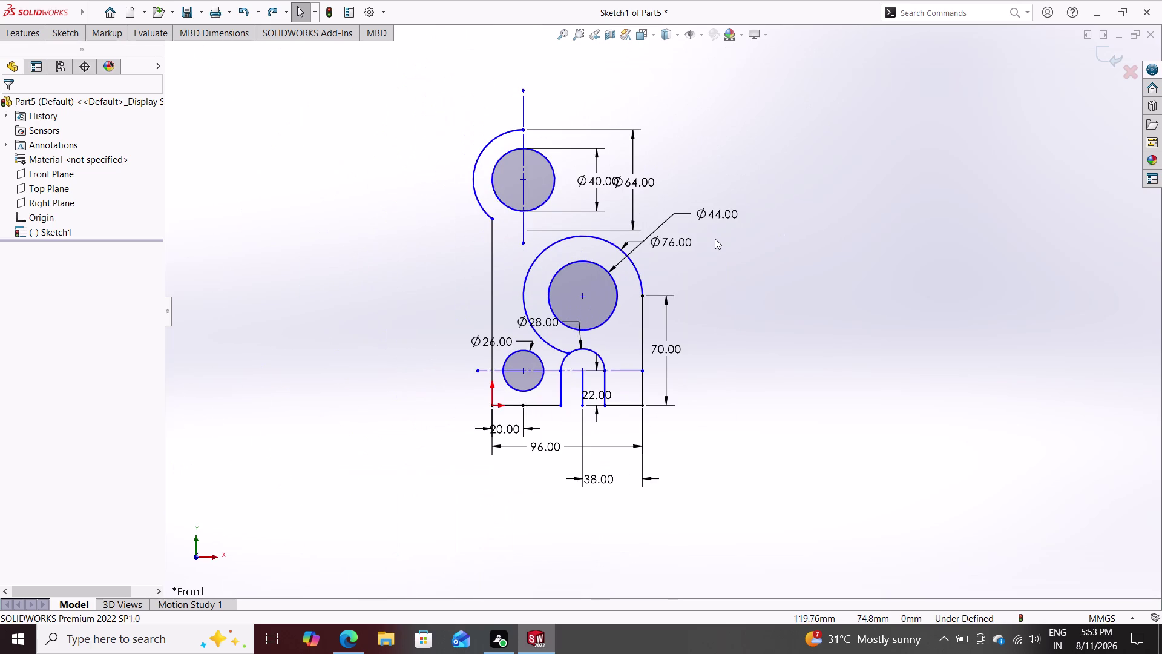